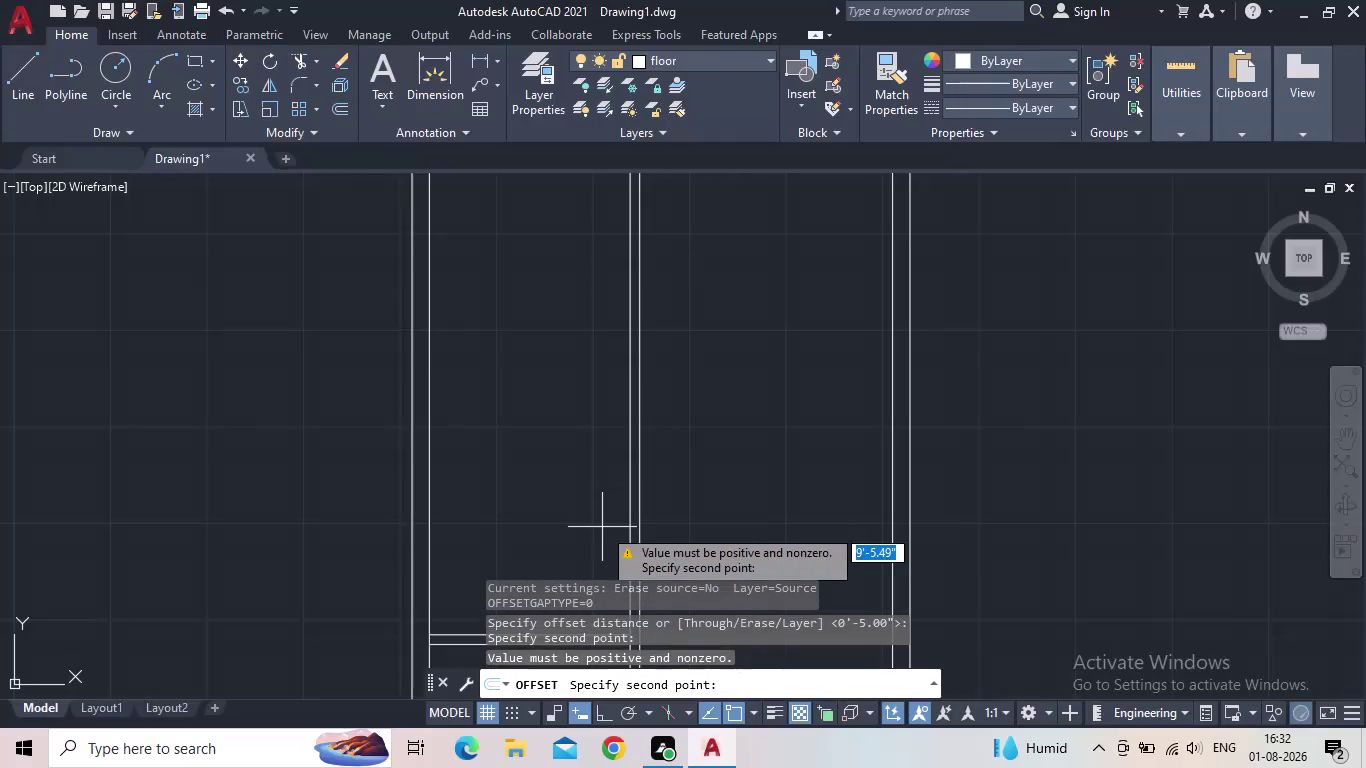
Try offsetting the vertical wall line by 8'4", then cancel without creating a line.
key(Escape)
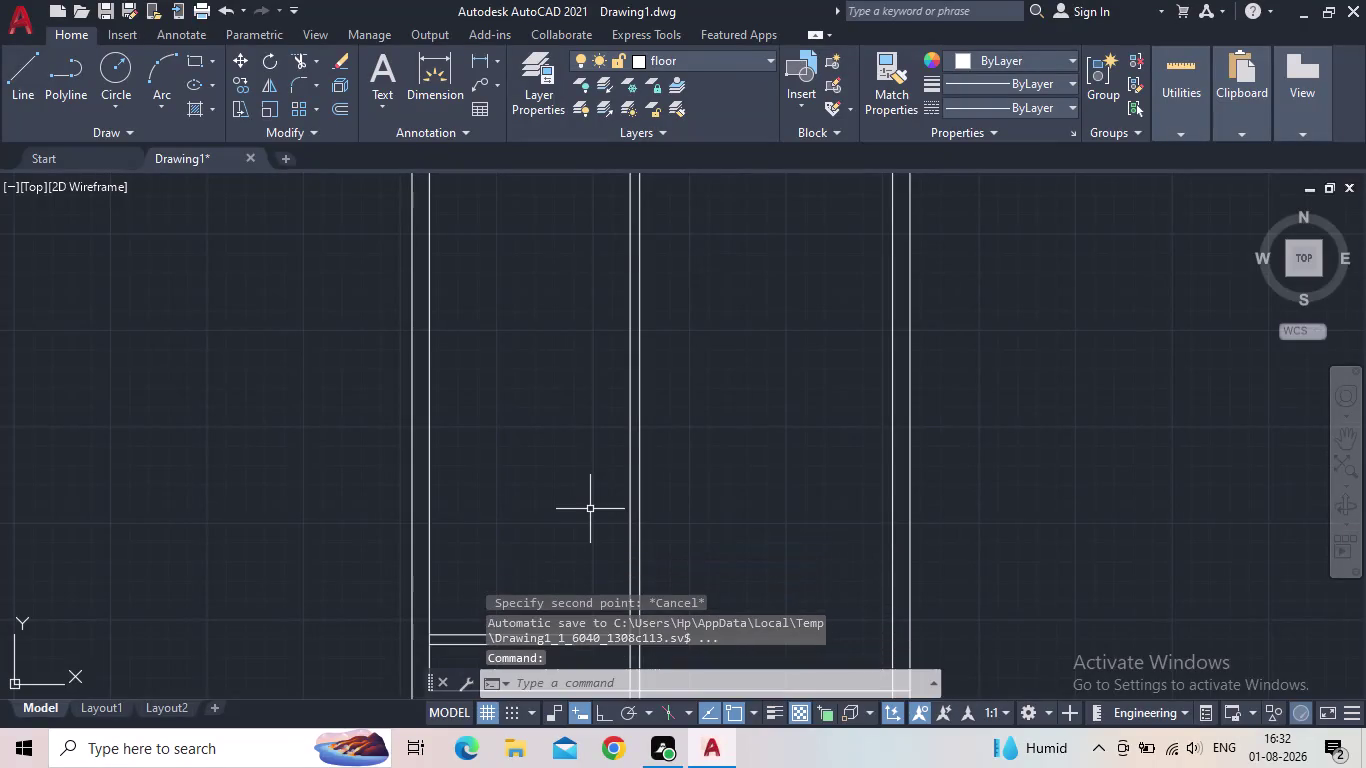
key(o)
key(Return)
text(8')
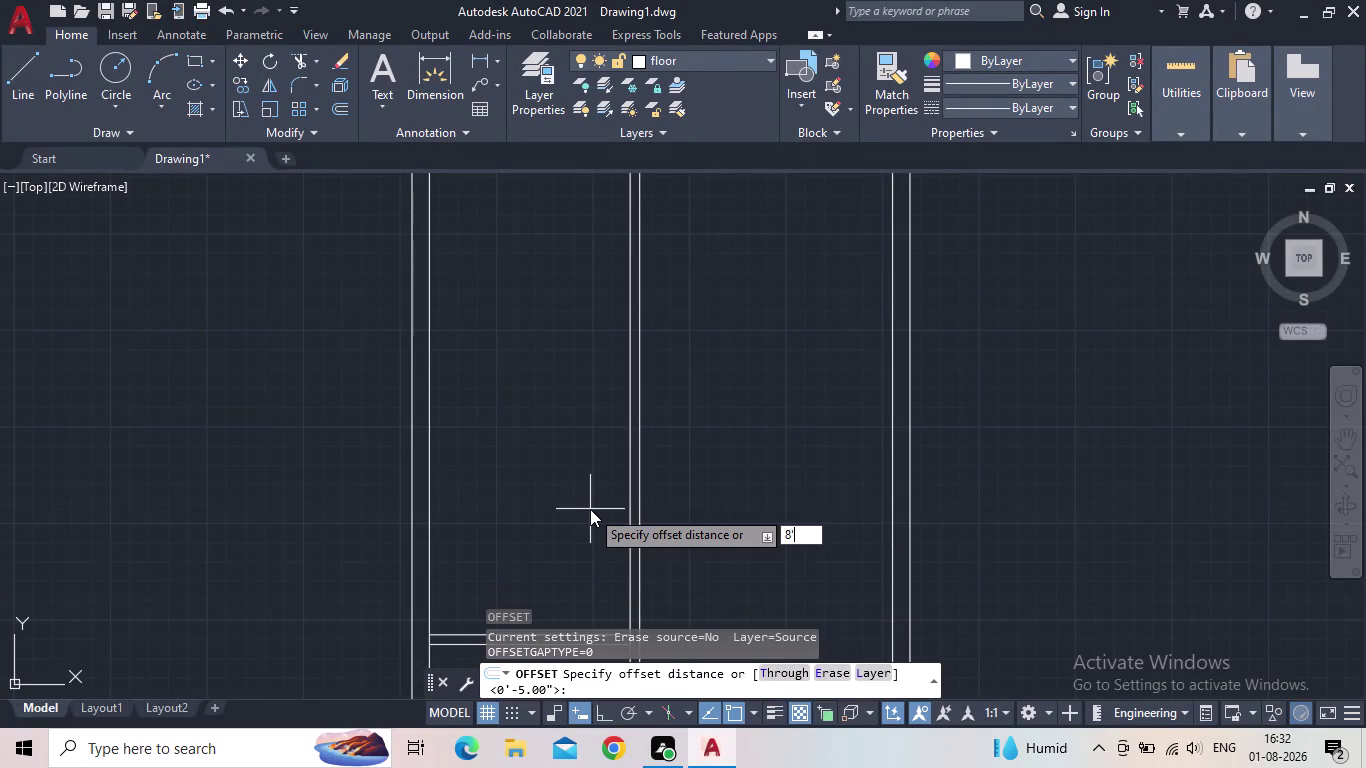
text(4")
key(Return)
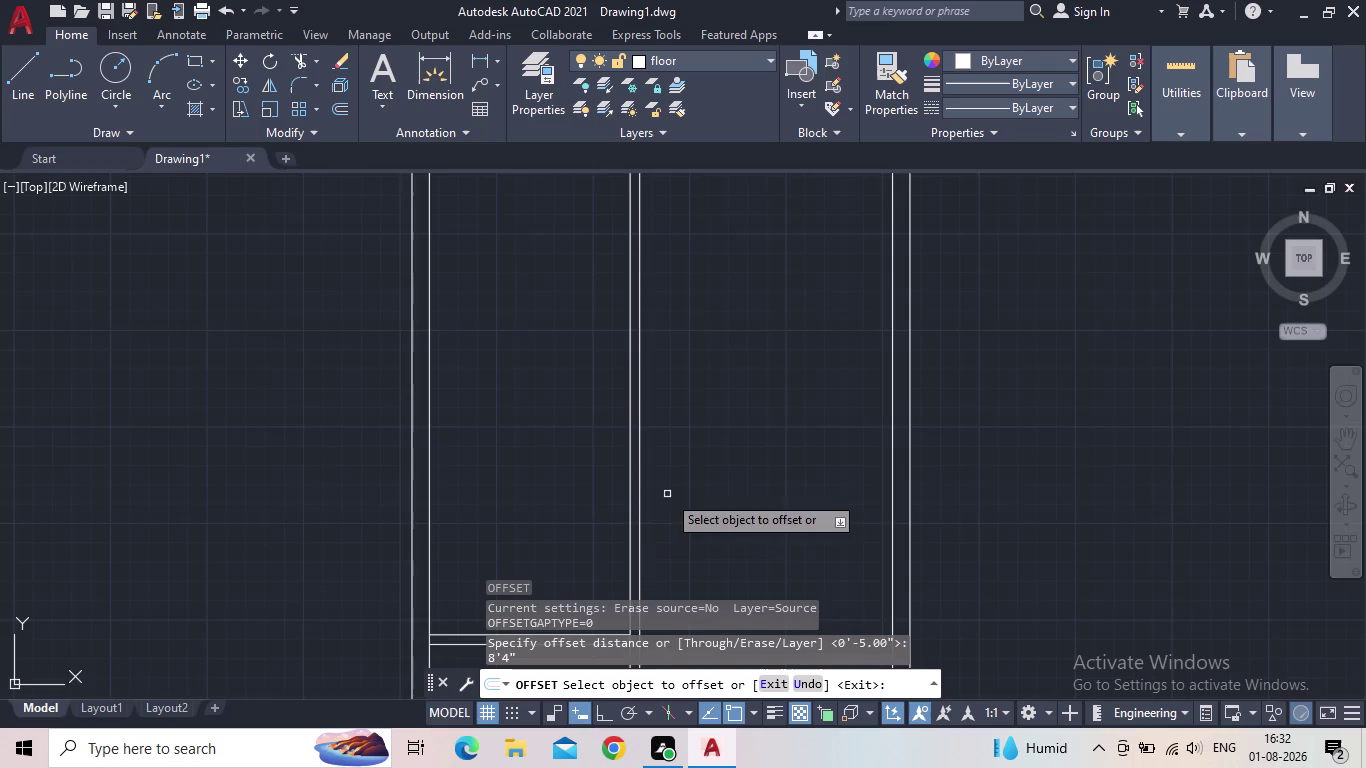
middle_drag(684, 487, 748, 358)
click(694, 436)
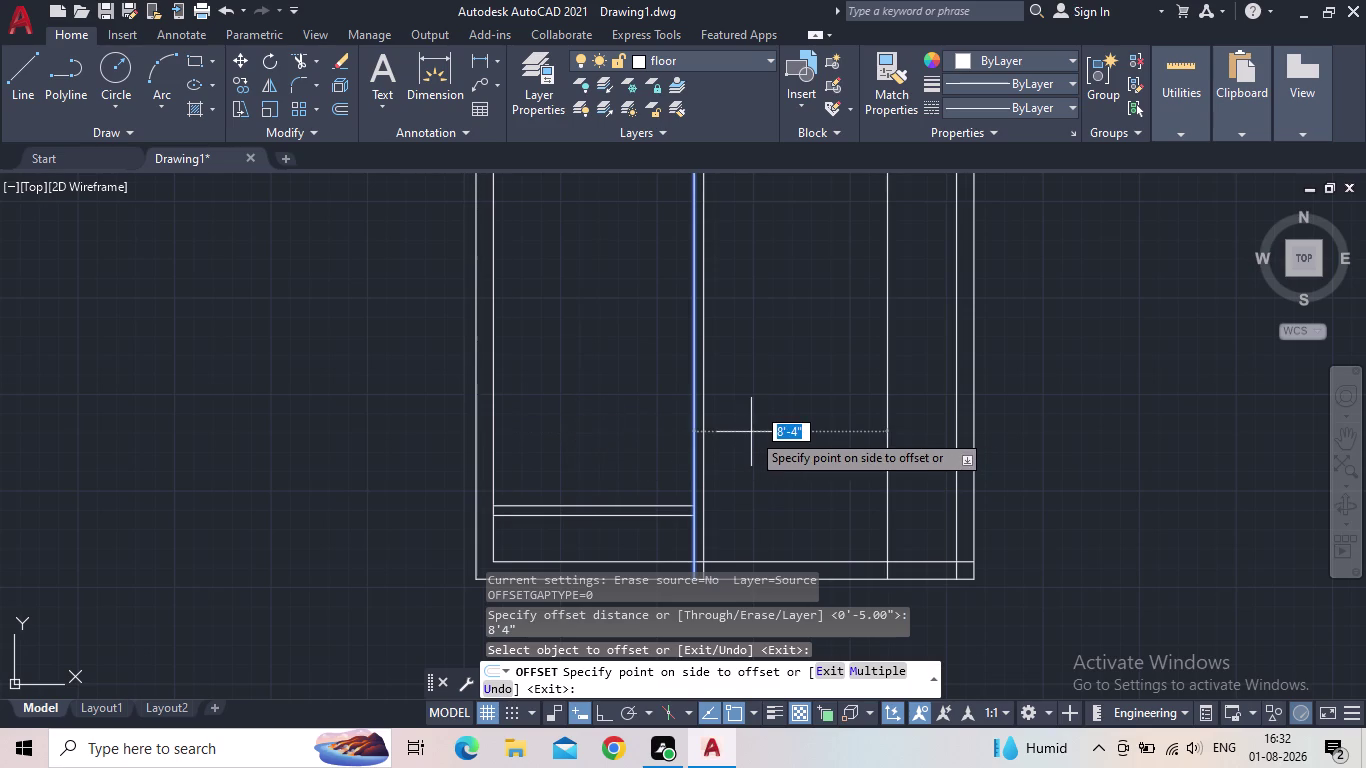
key(Escape)
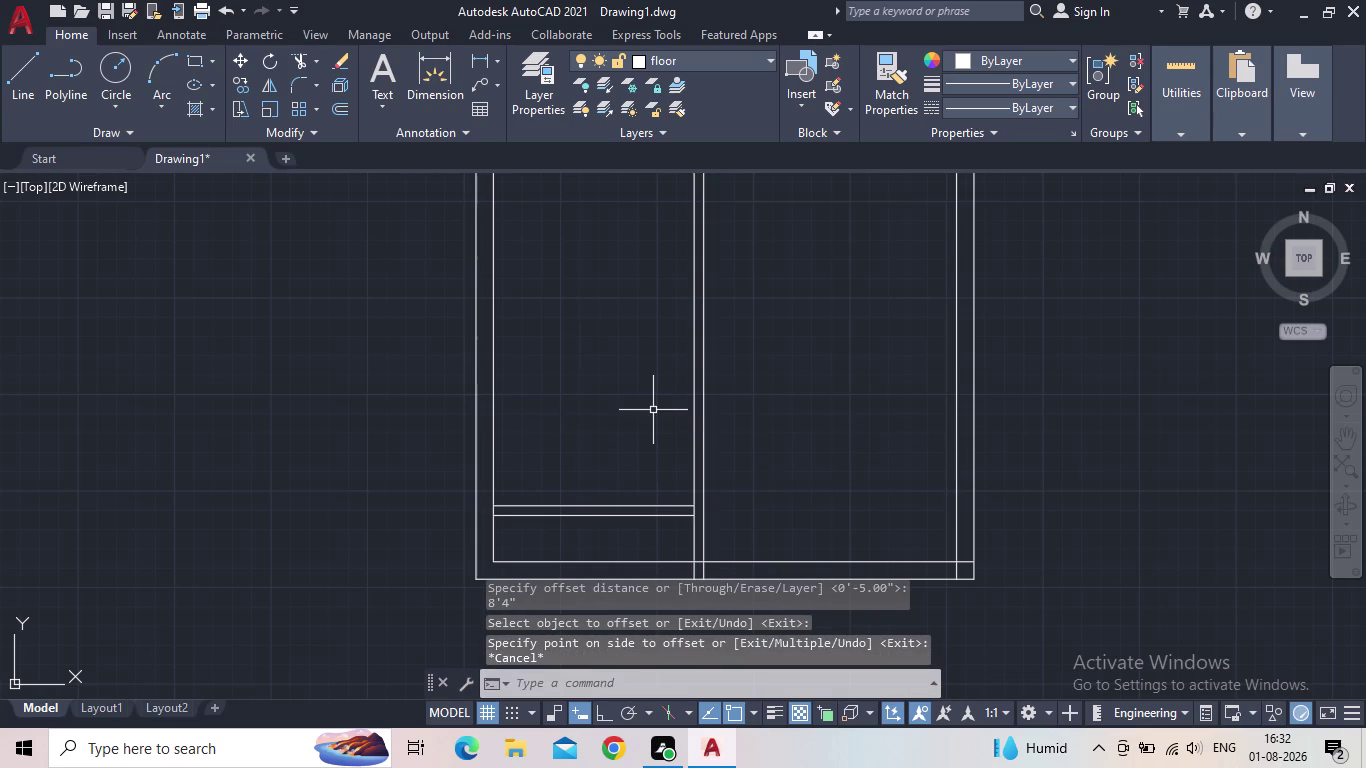
Place a 9'-10" horizontal linear dimension across the room between the walls.
click(473, 58)
click(473, 583)
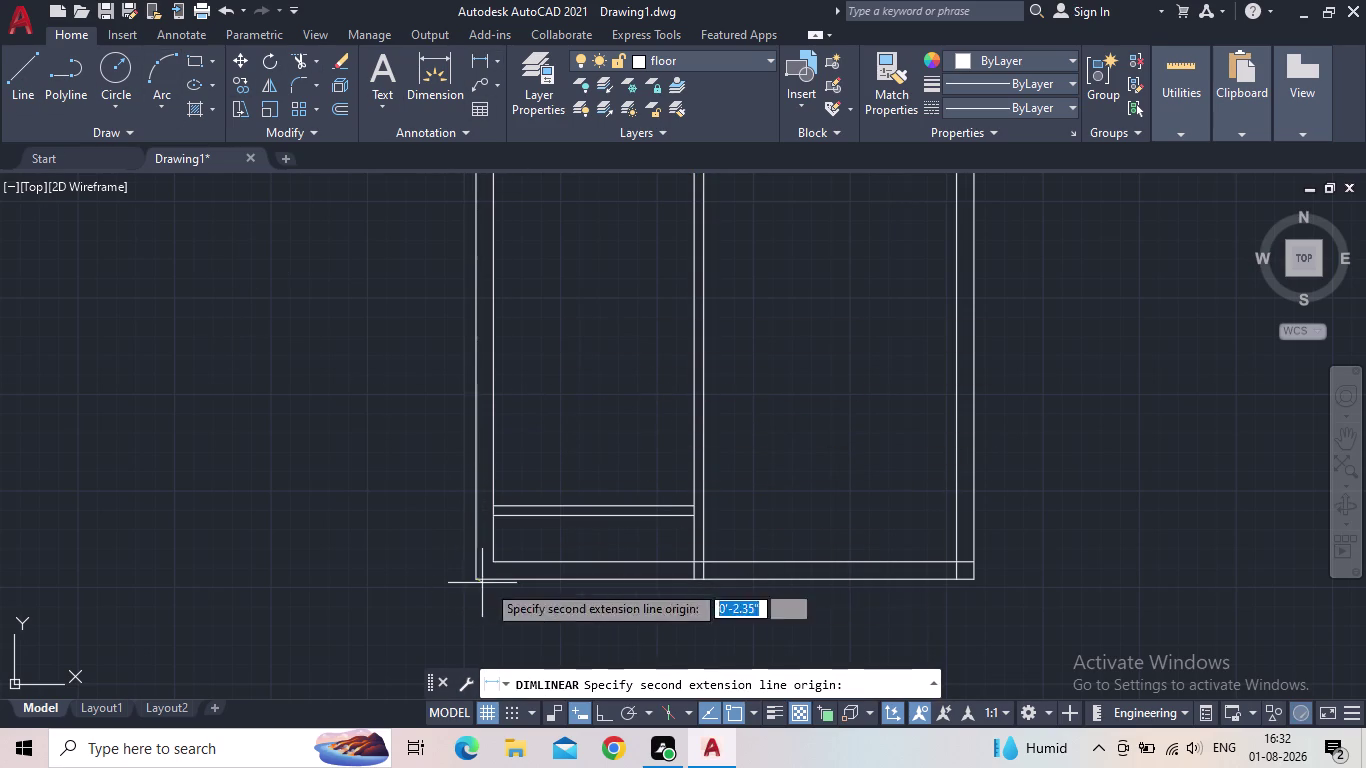
click(700, 575)
scroll(up, 3)
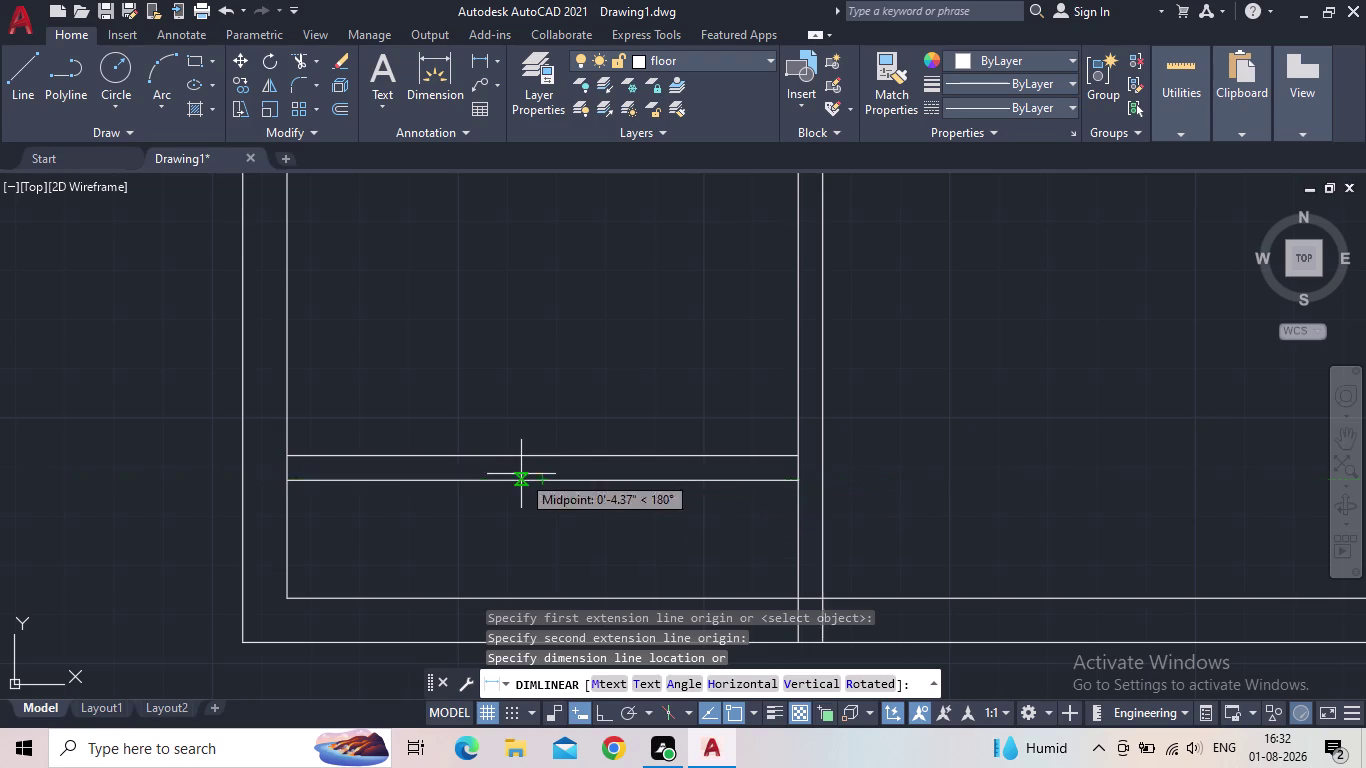
scroll(down, 3)
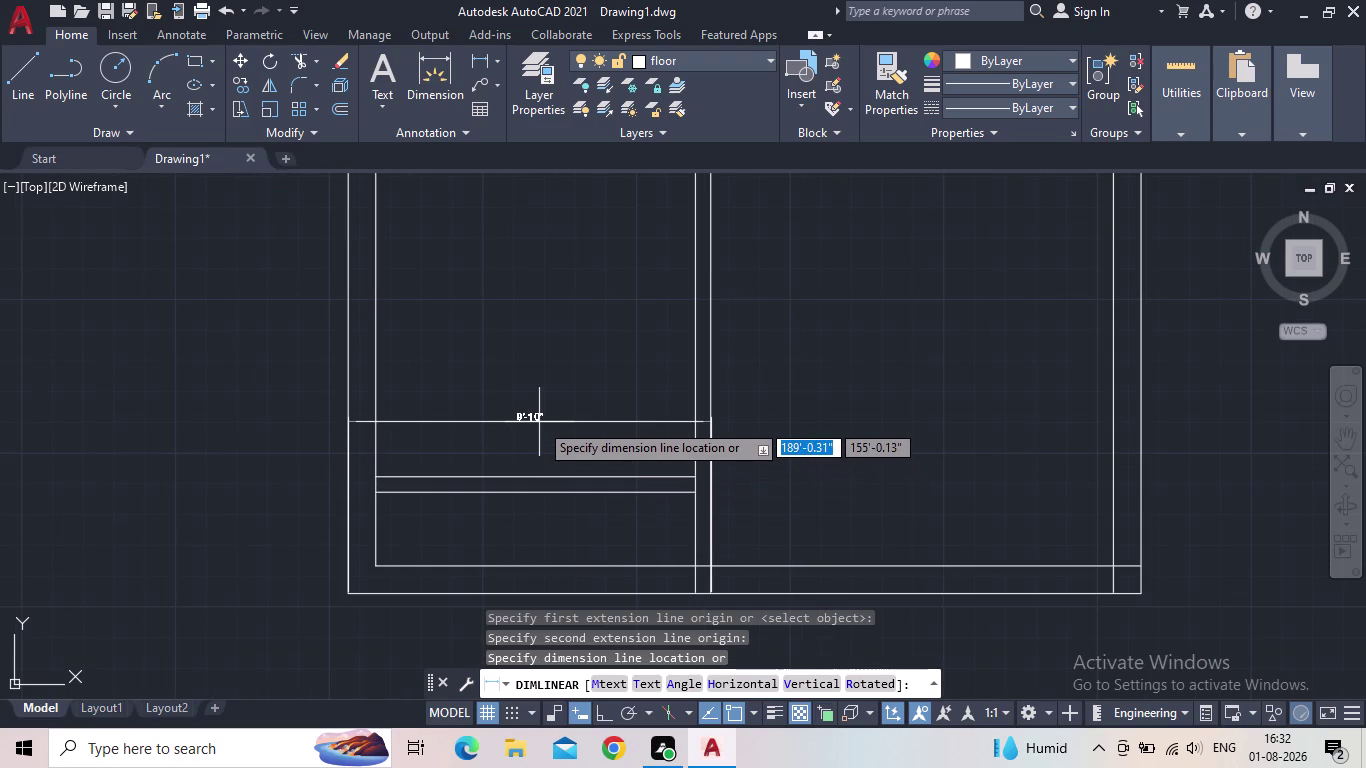
click(539, 422)
key(Escape)
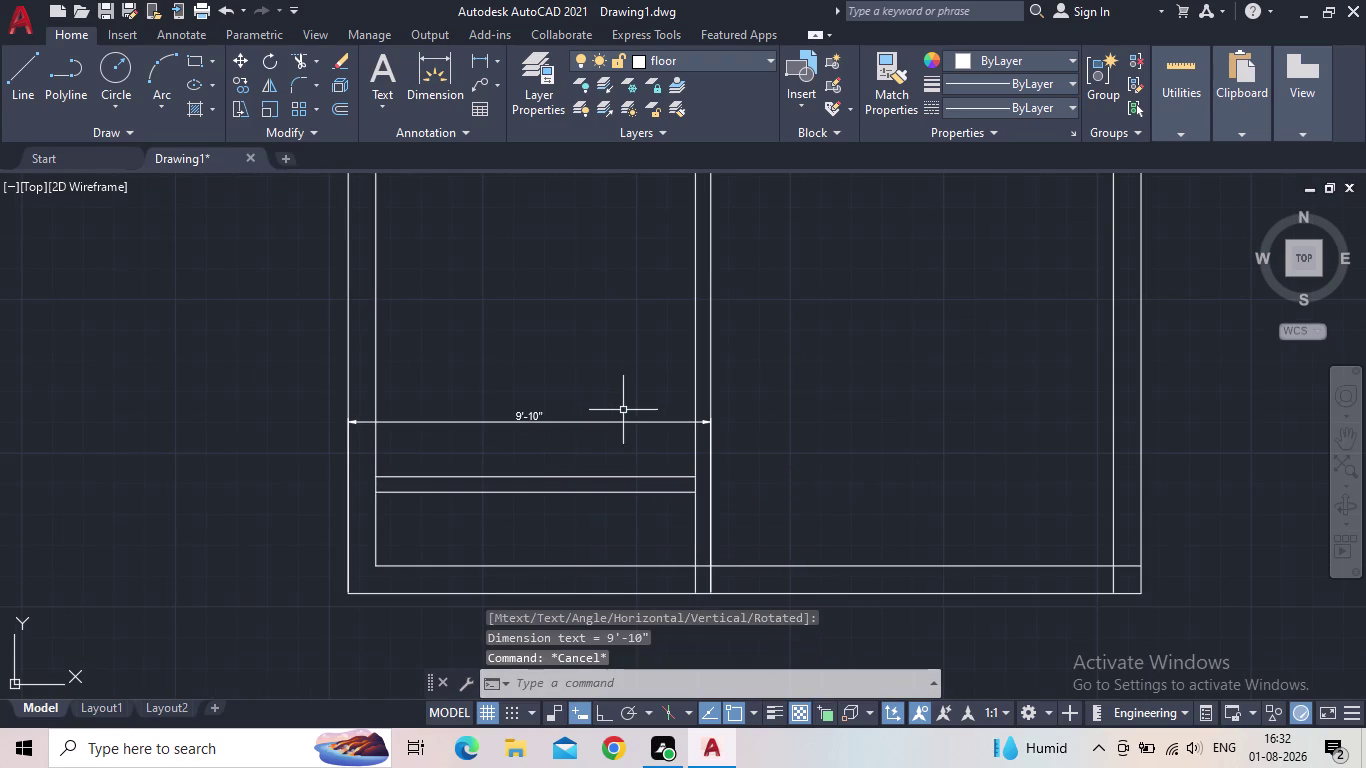
scroll(up, 3)
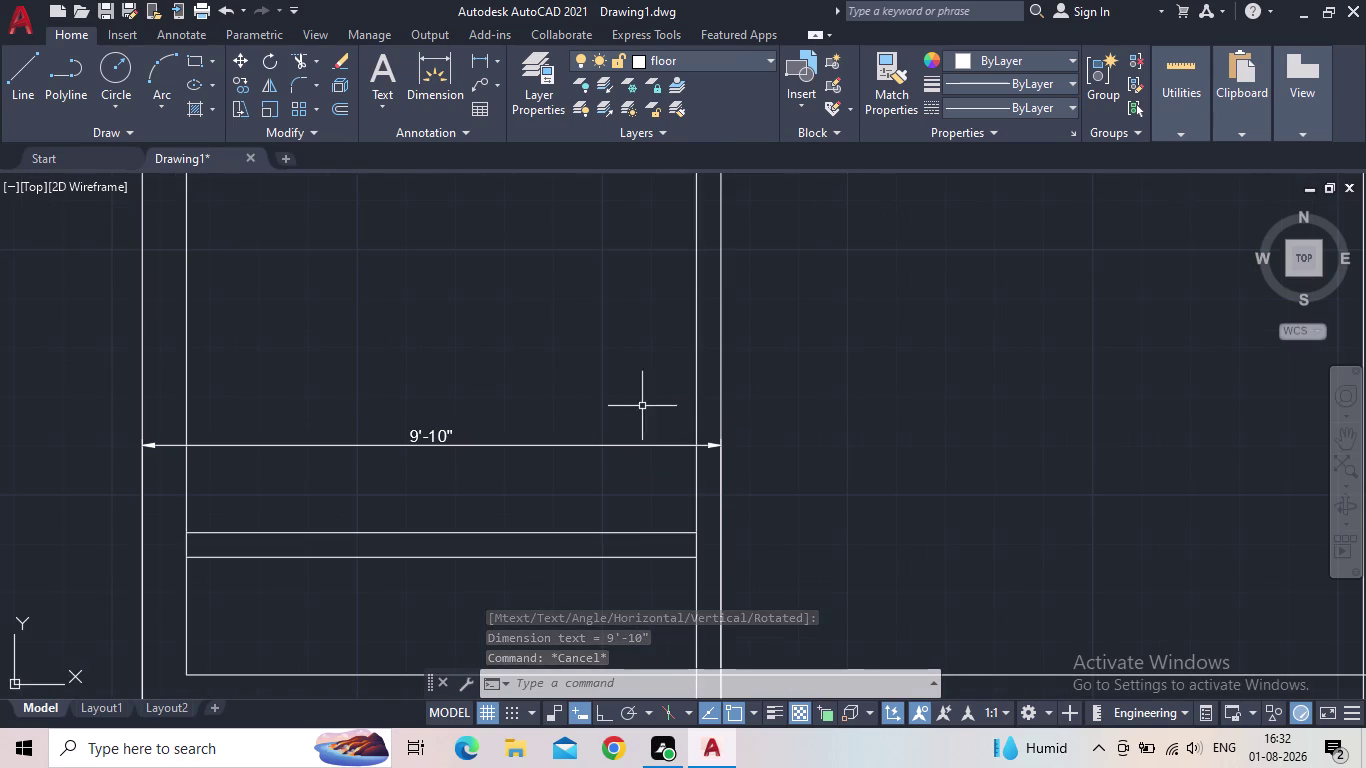
middle_drag(580, 403, 576, 466)
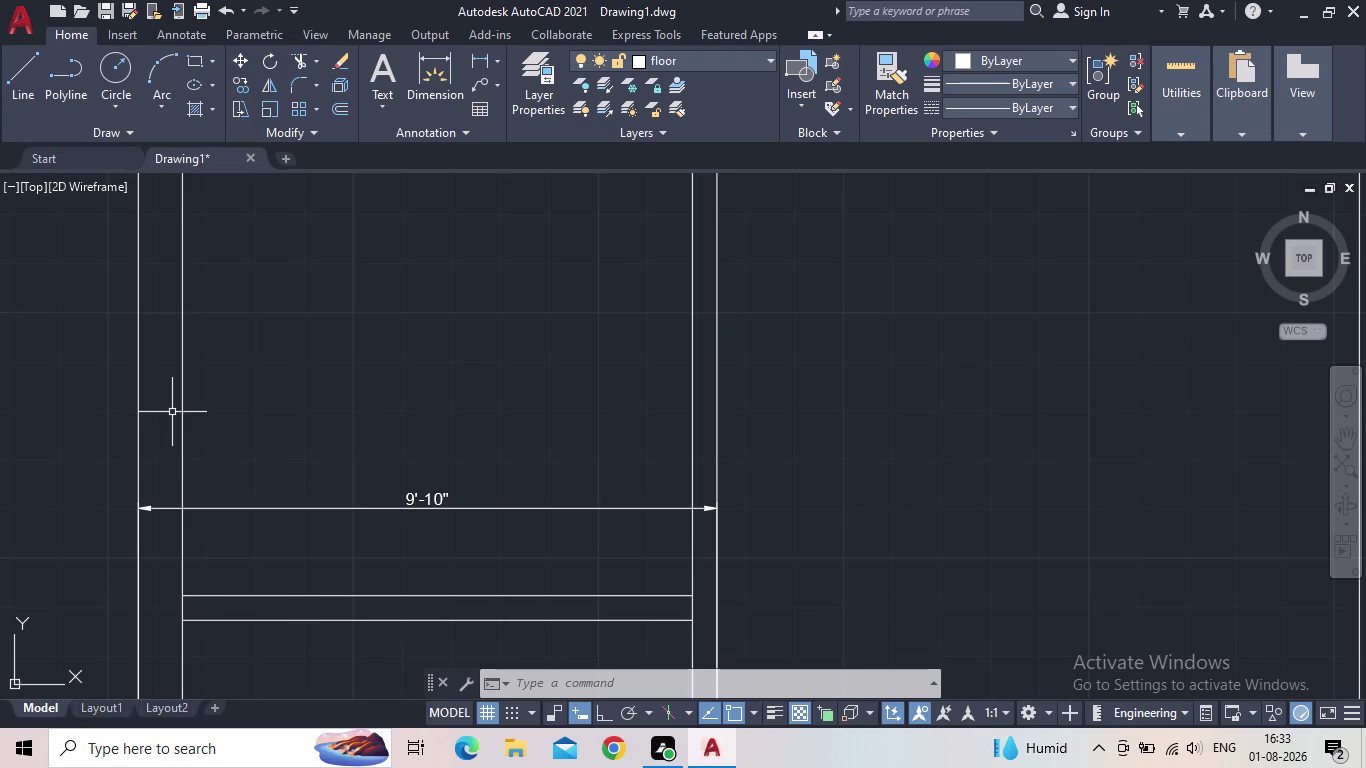
Set an 8'9" offset distance, pick the partition line, then cancel.
key(o)
key(Return)
key(8)
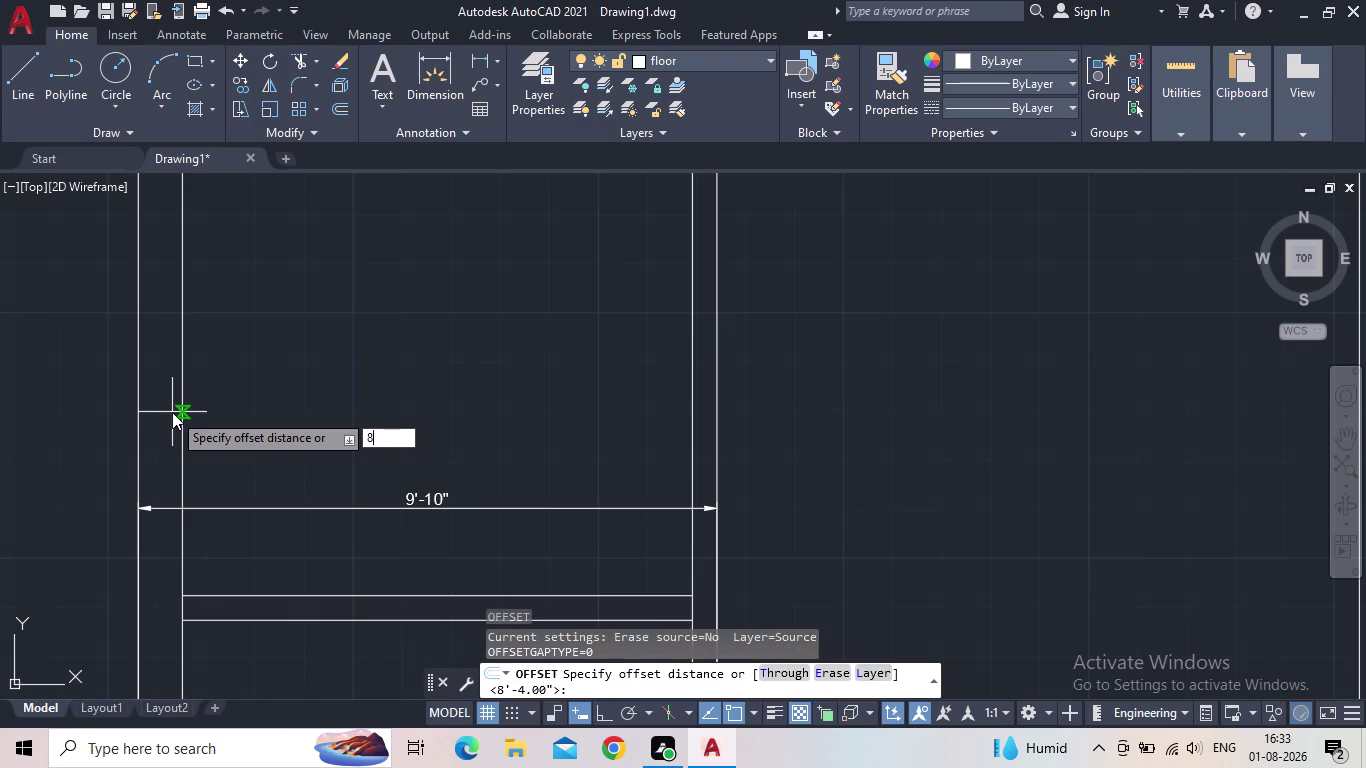
key(apostrophe)
text(9")
key(Return)
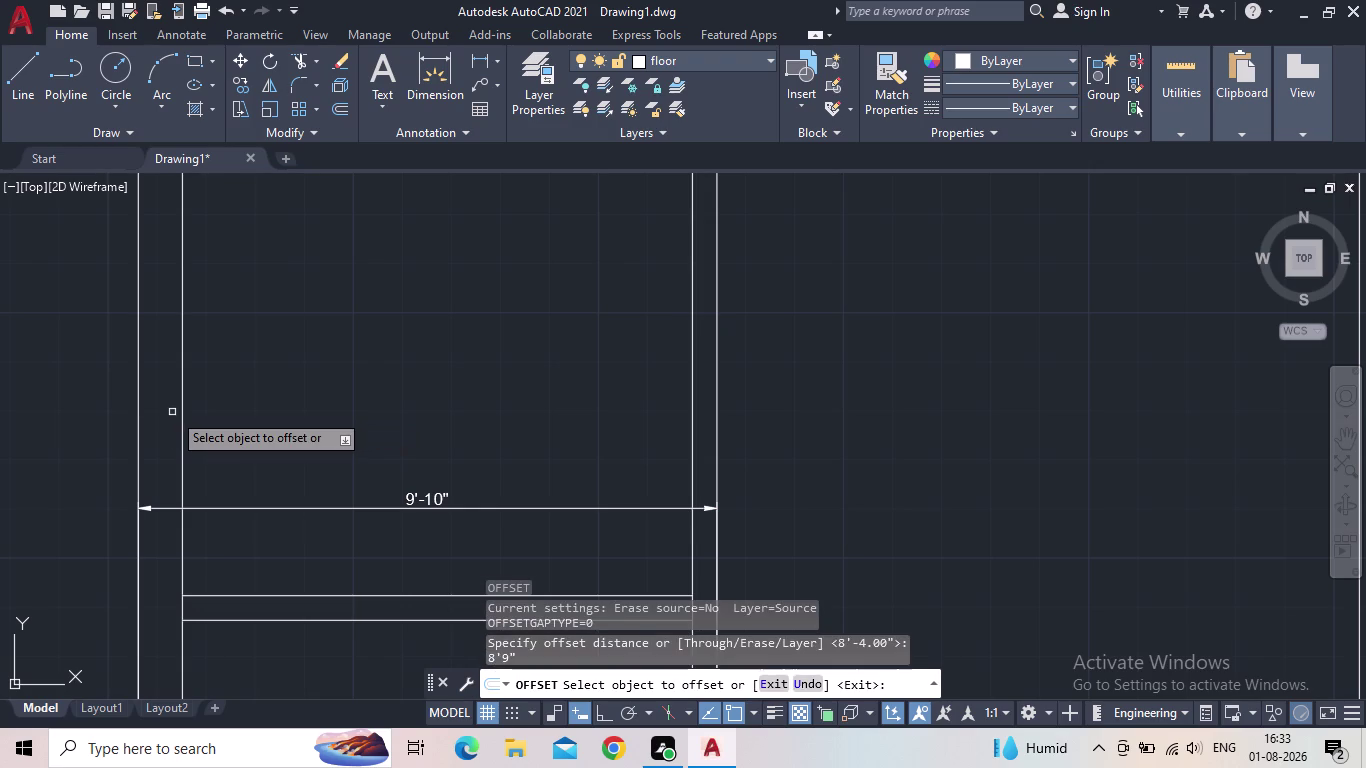
click(694, 453)
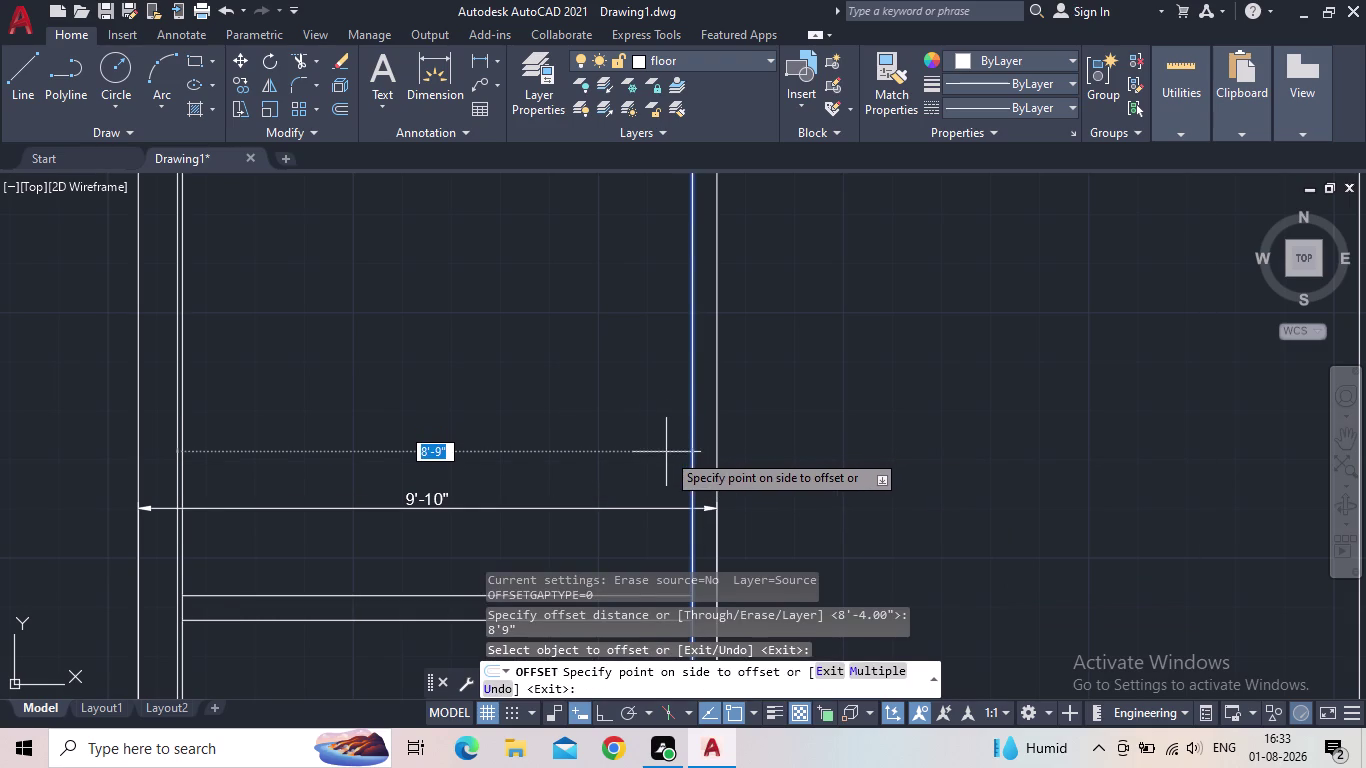
key(Escape)
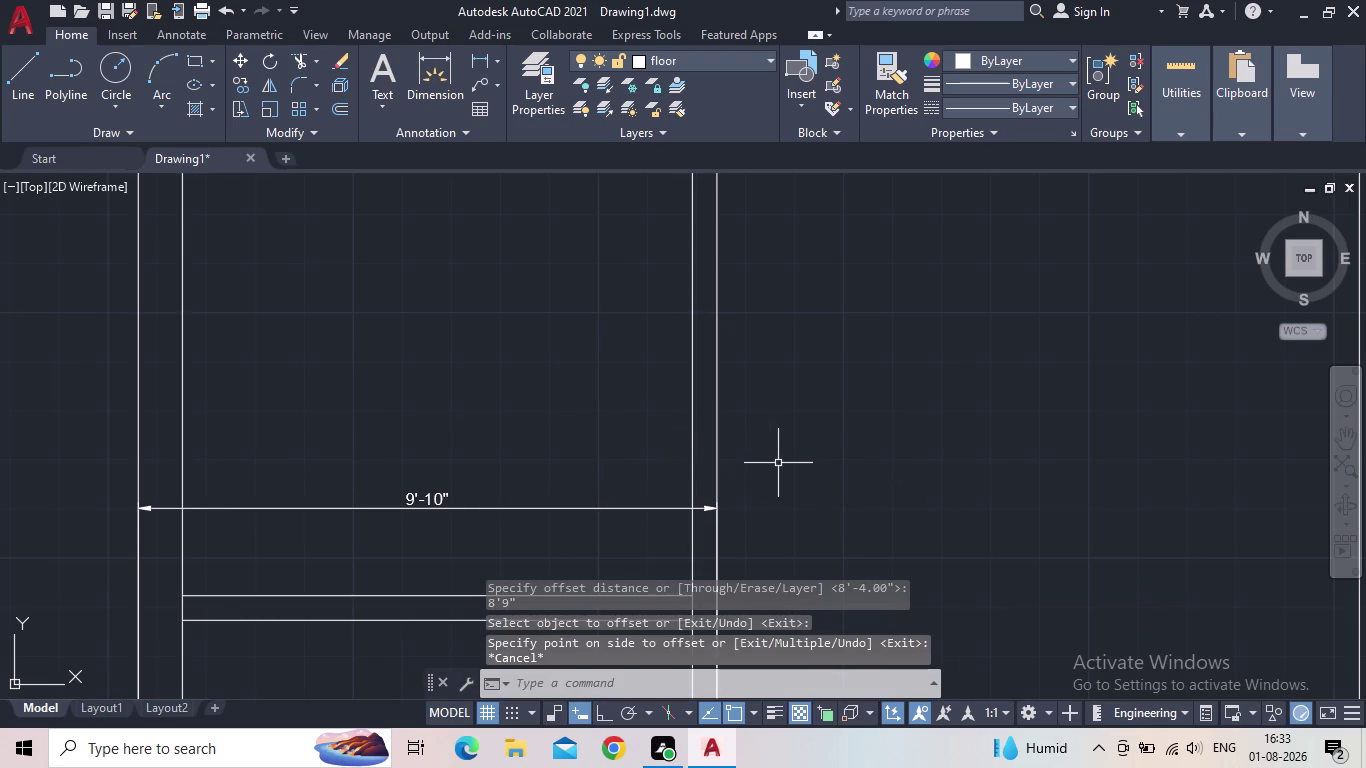
Retry the 8'9" offset on the right wall, cancel, and delete the 9'-10" dimension.
key(o)
key(Return)
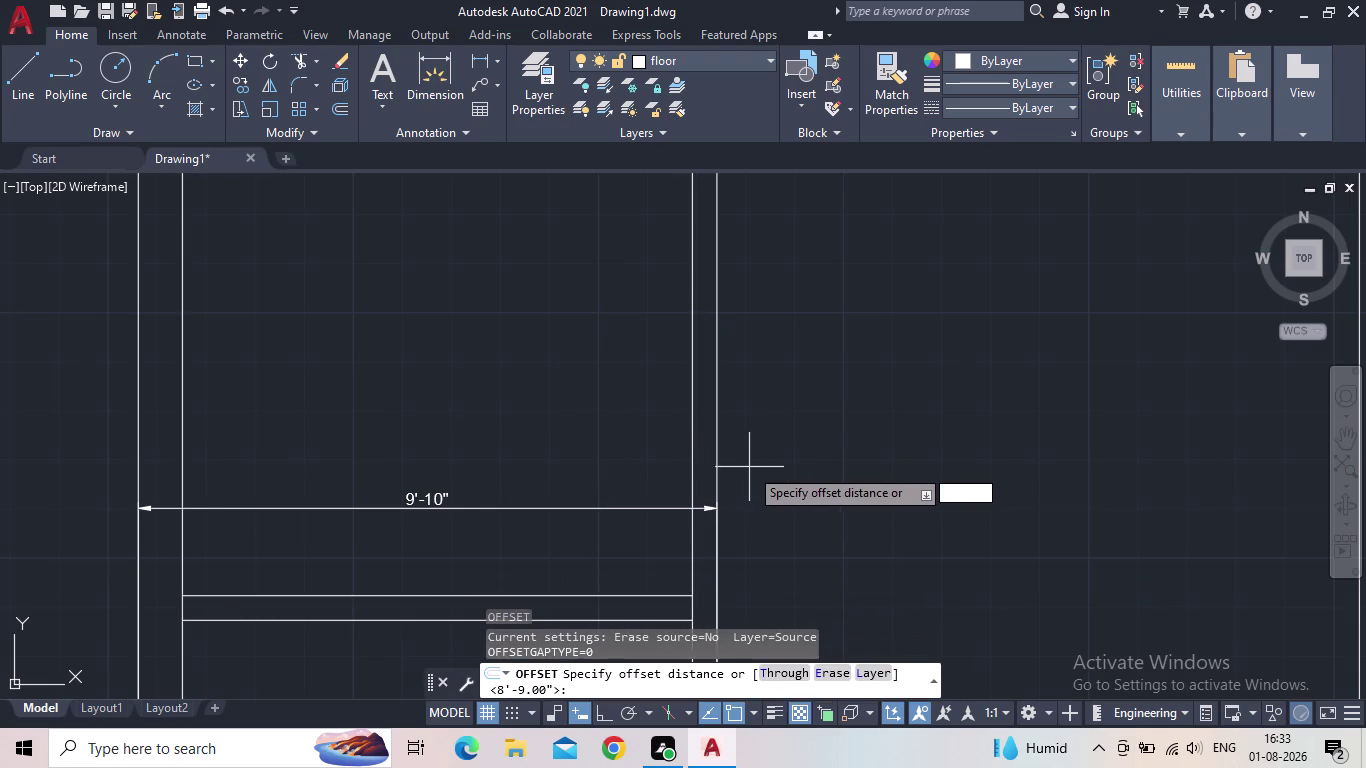
key(space)
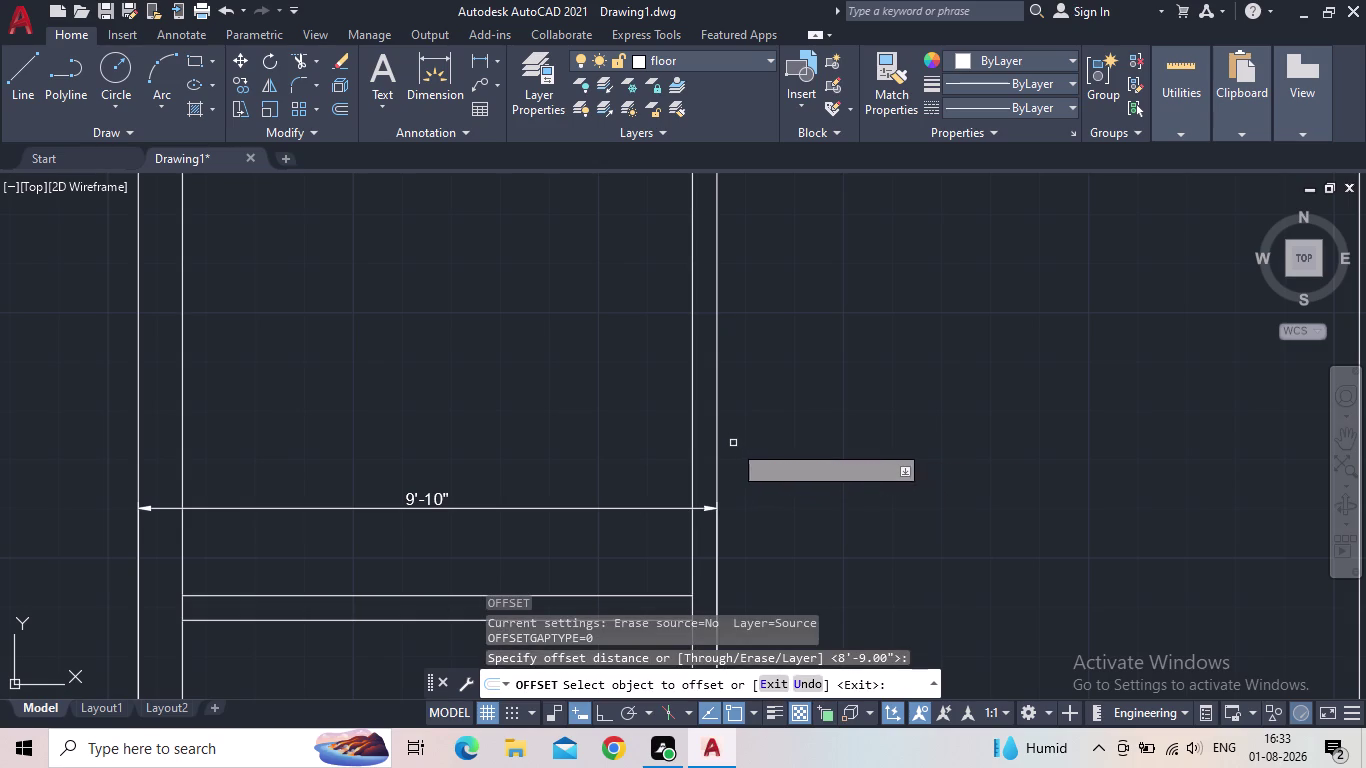
click(719, 442)
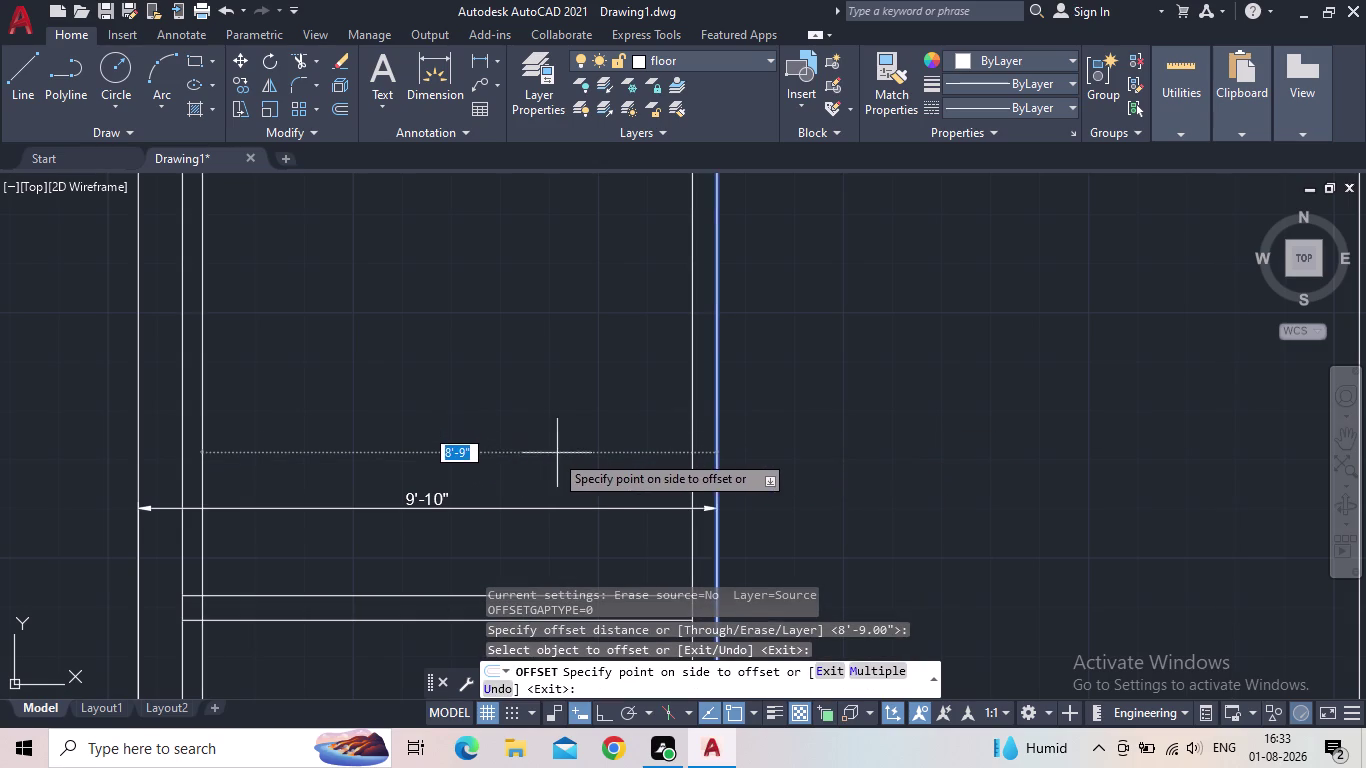
key(Escape)
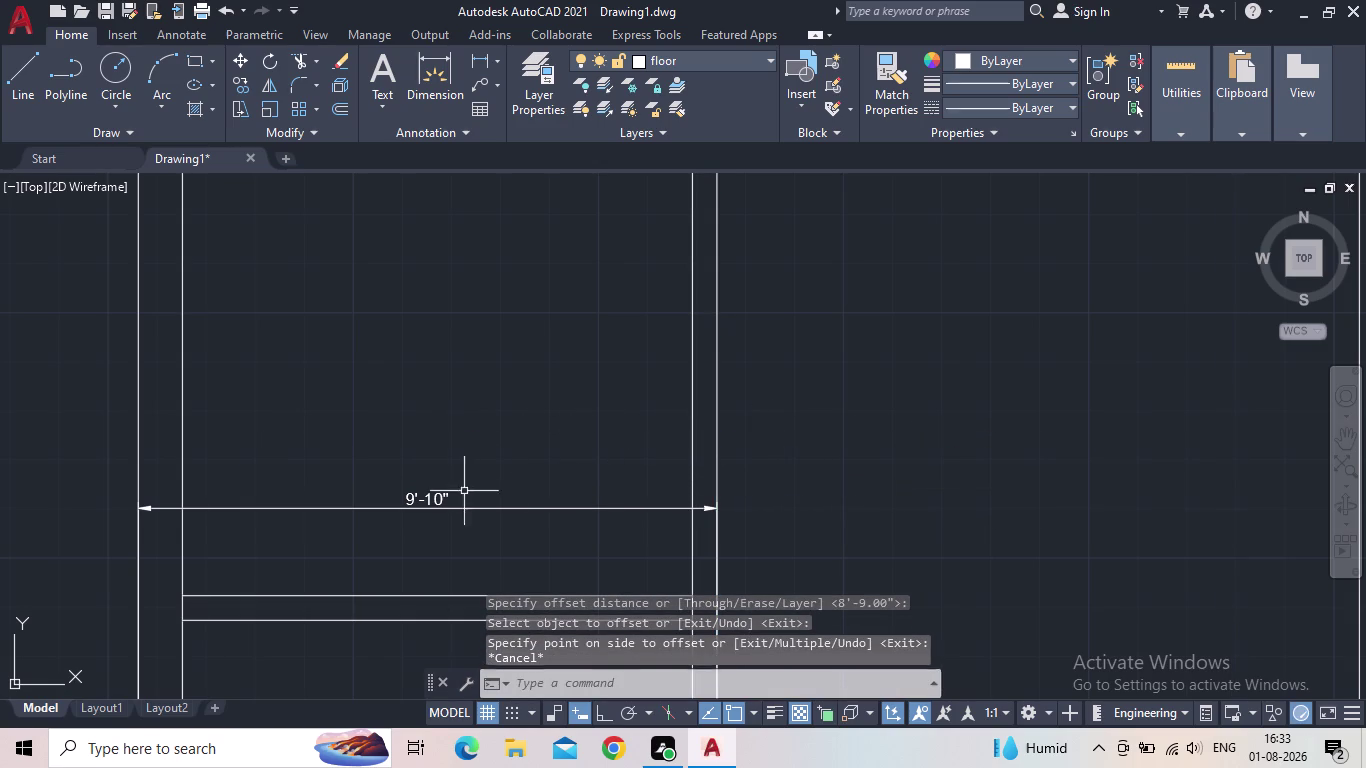
click(437, 501)
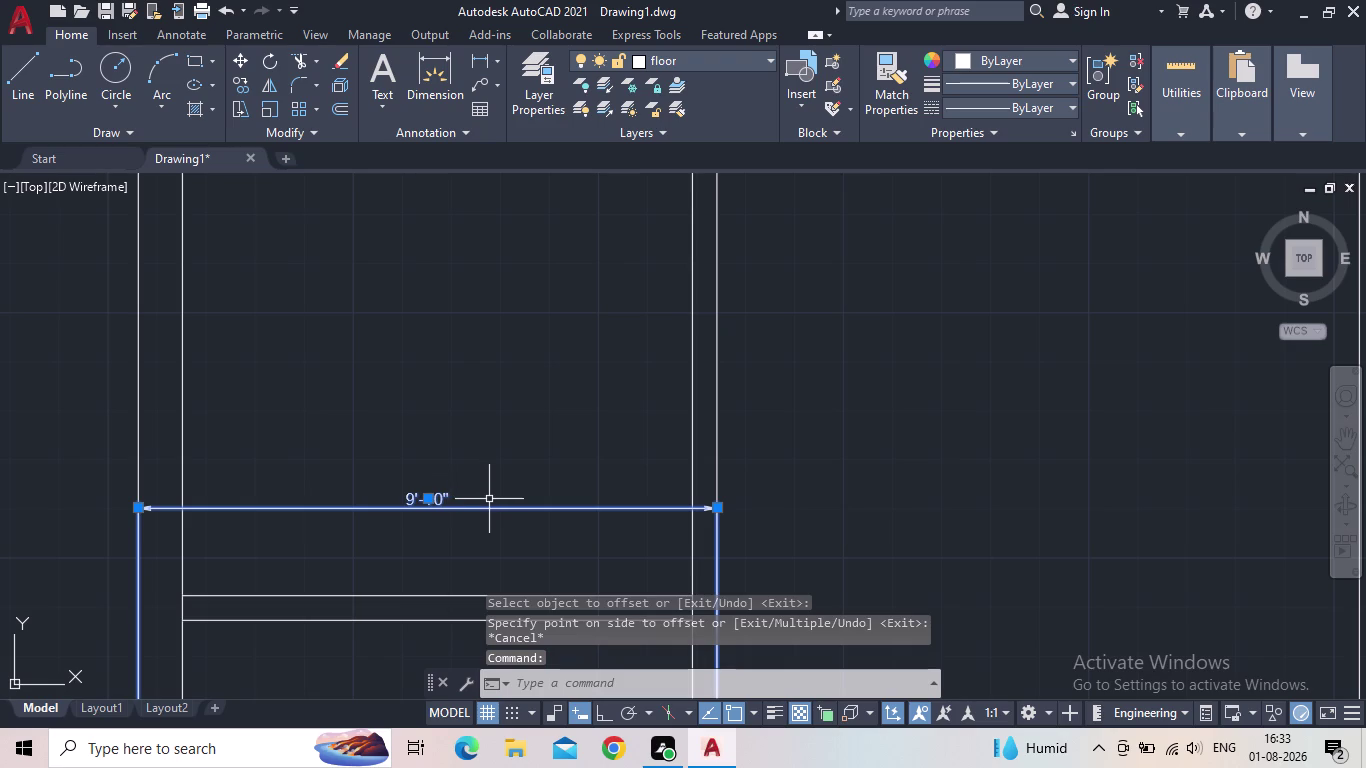
key(Delete)
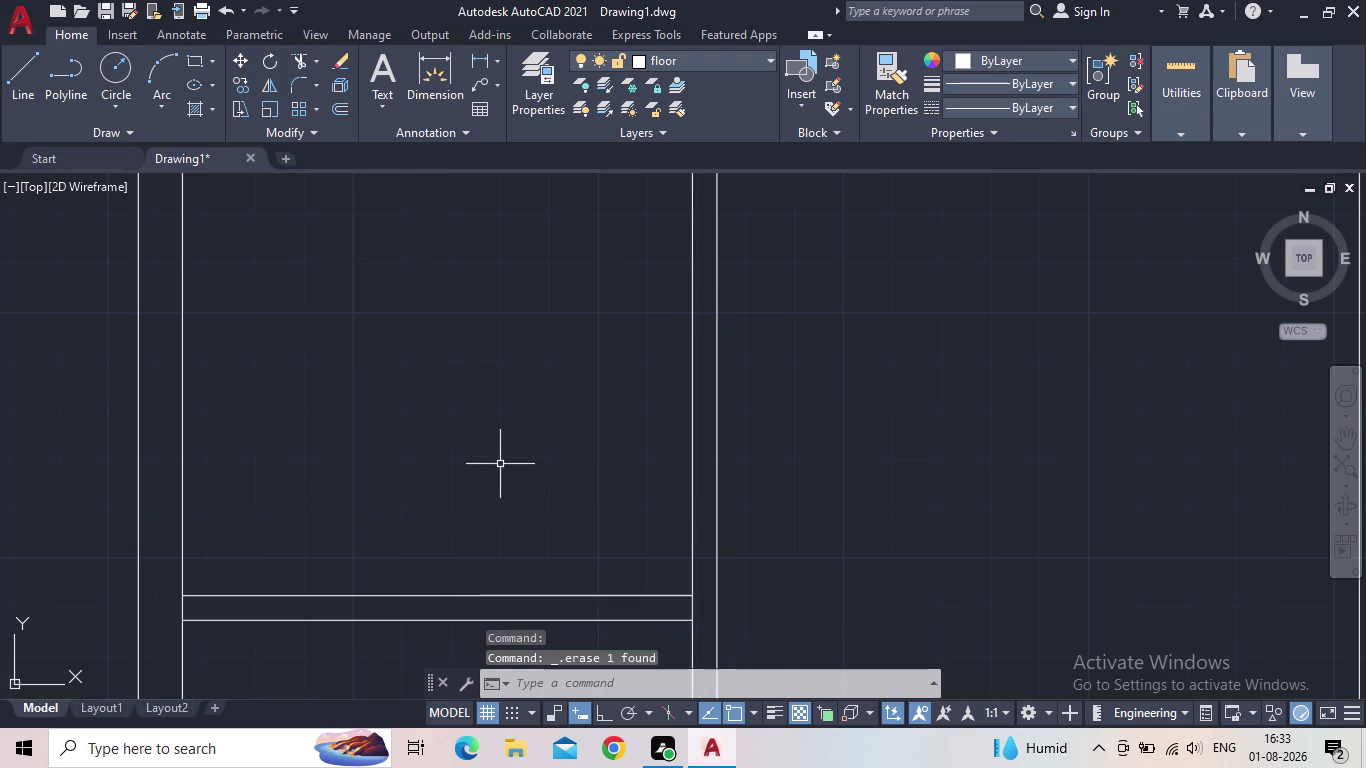
Offset the partition line 9'8" upward to create a new room partition.
scroll(down, 3)
middle_drag(388, 467, 420, 518)
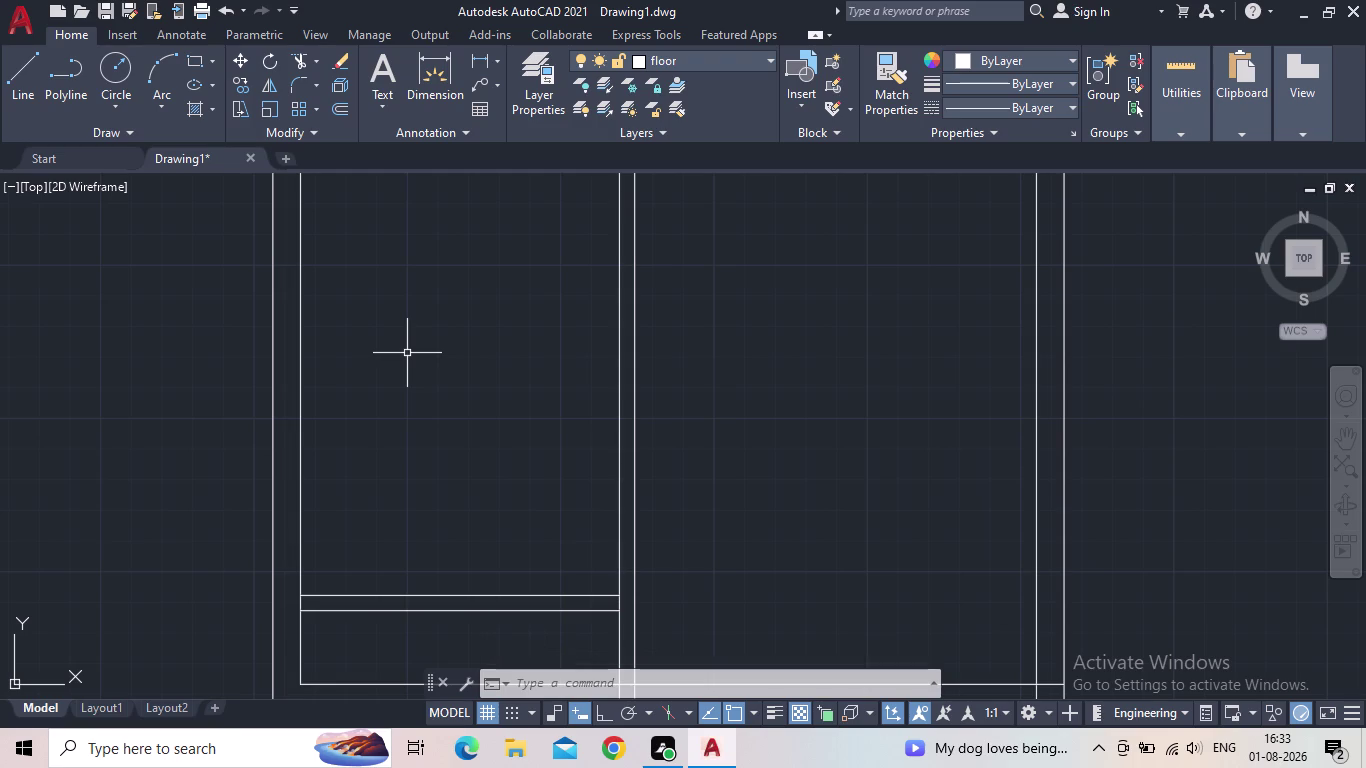
key(o)
key(Return)
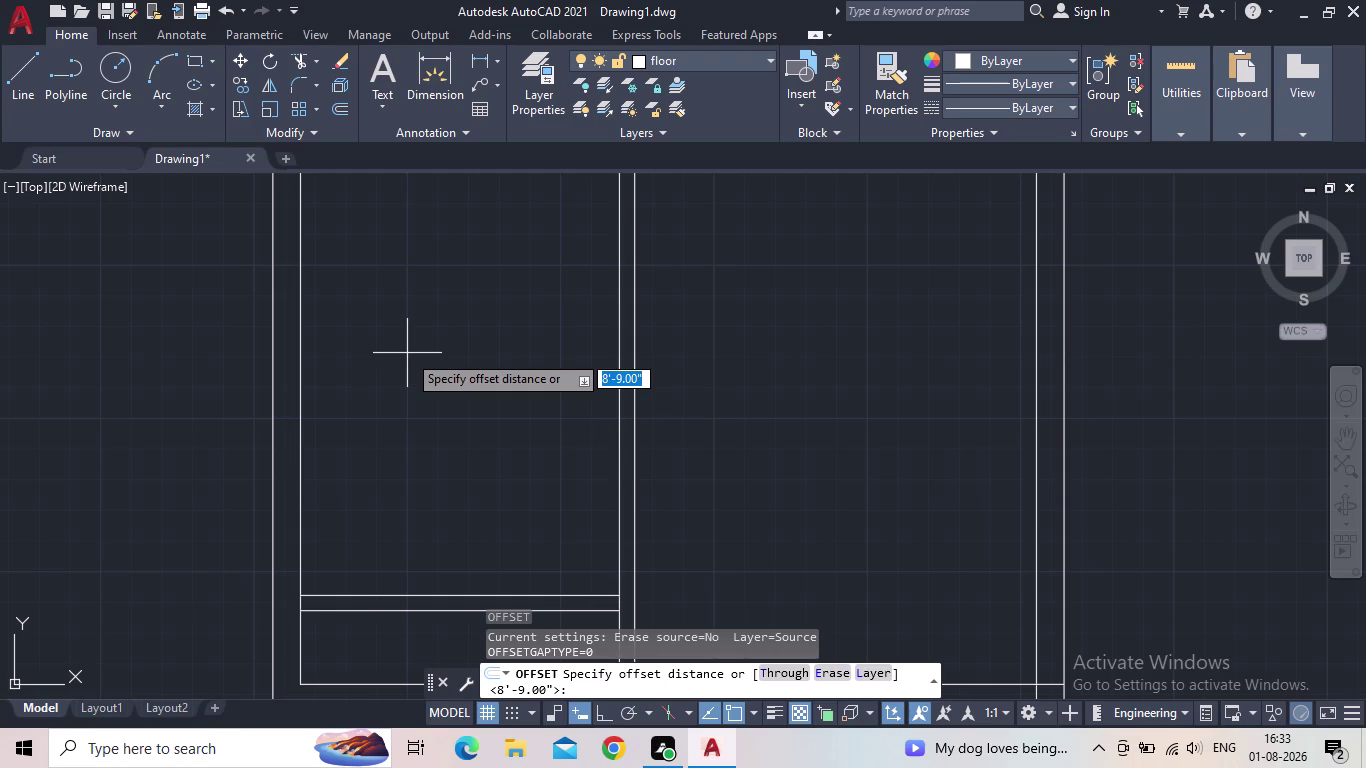
key(9)
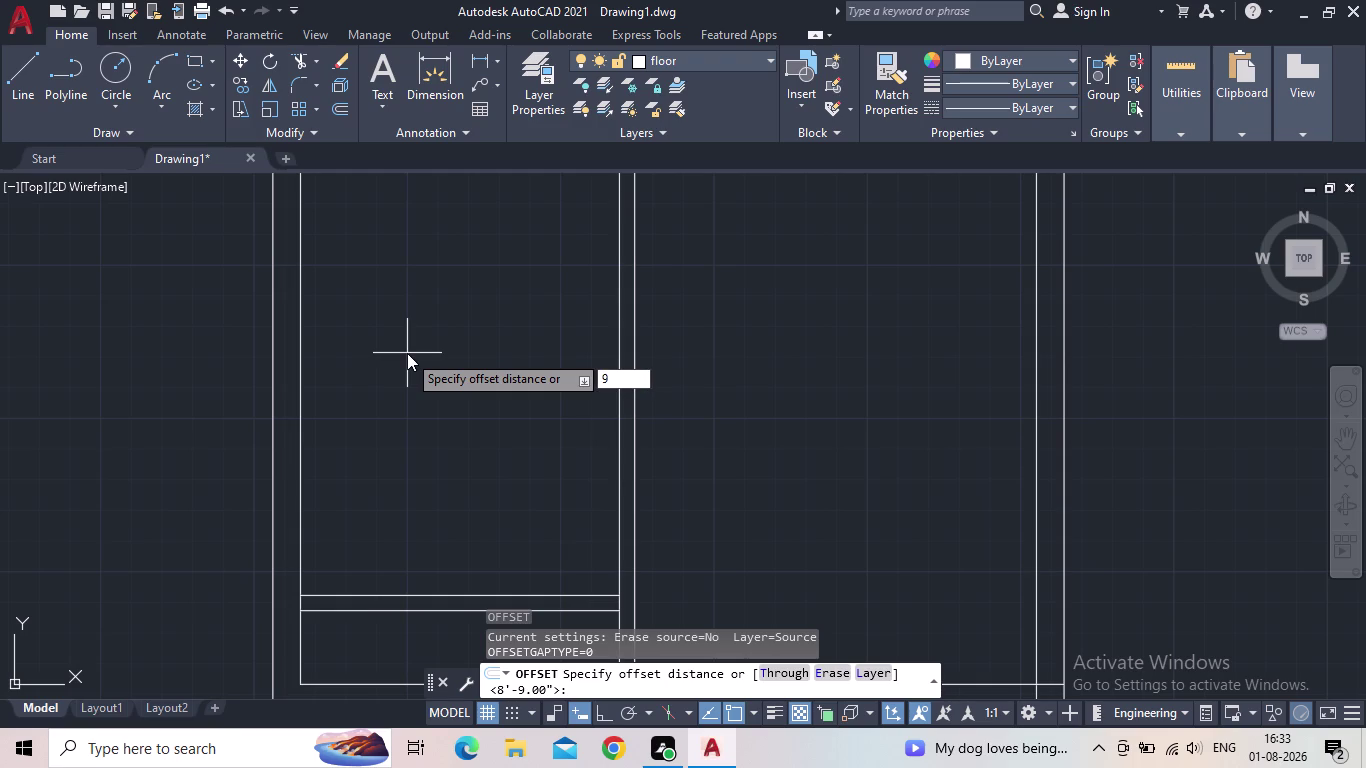
key(apostrophe)
text(8")
key(Return)
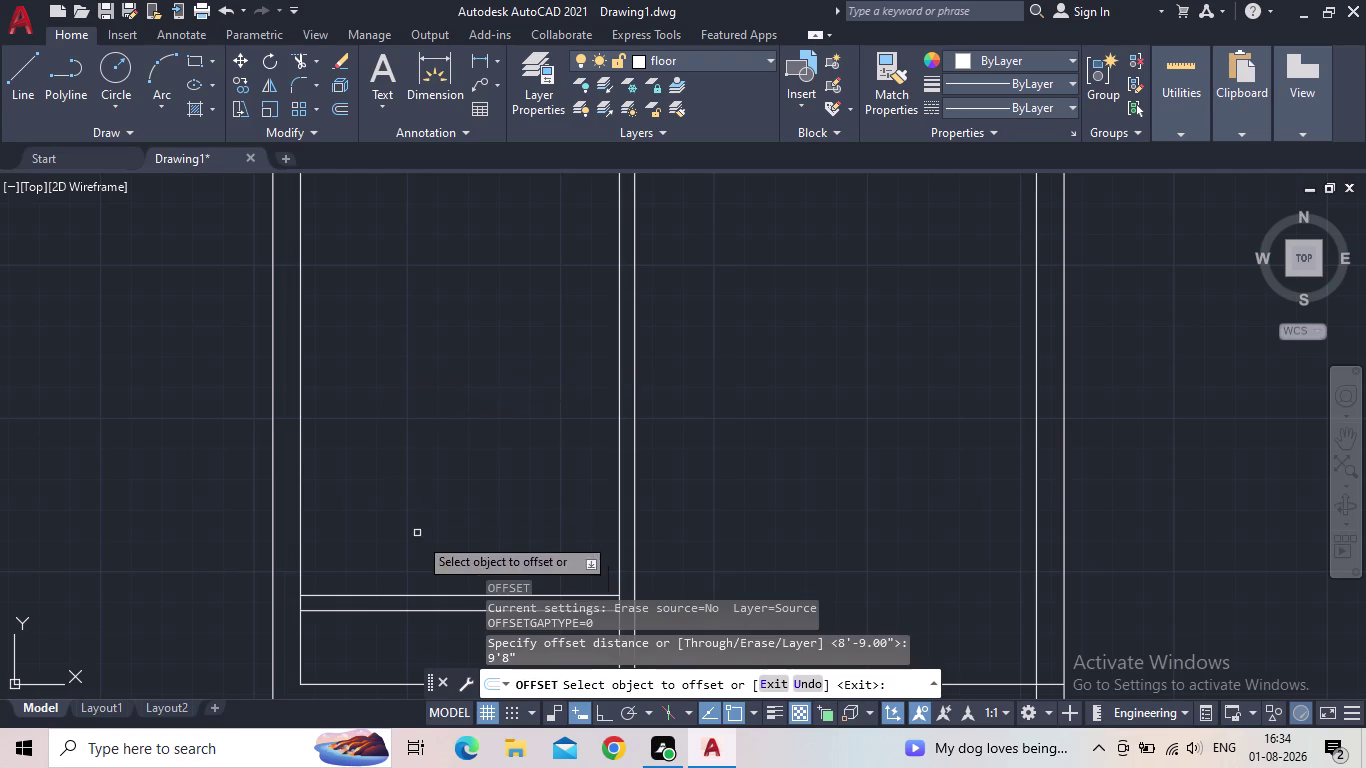
click(443, 596)
click(437, 426)
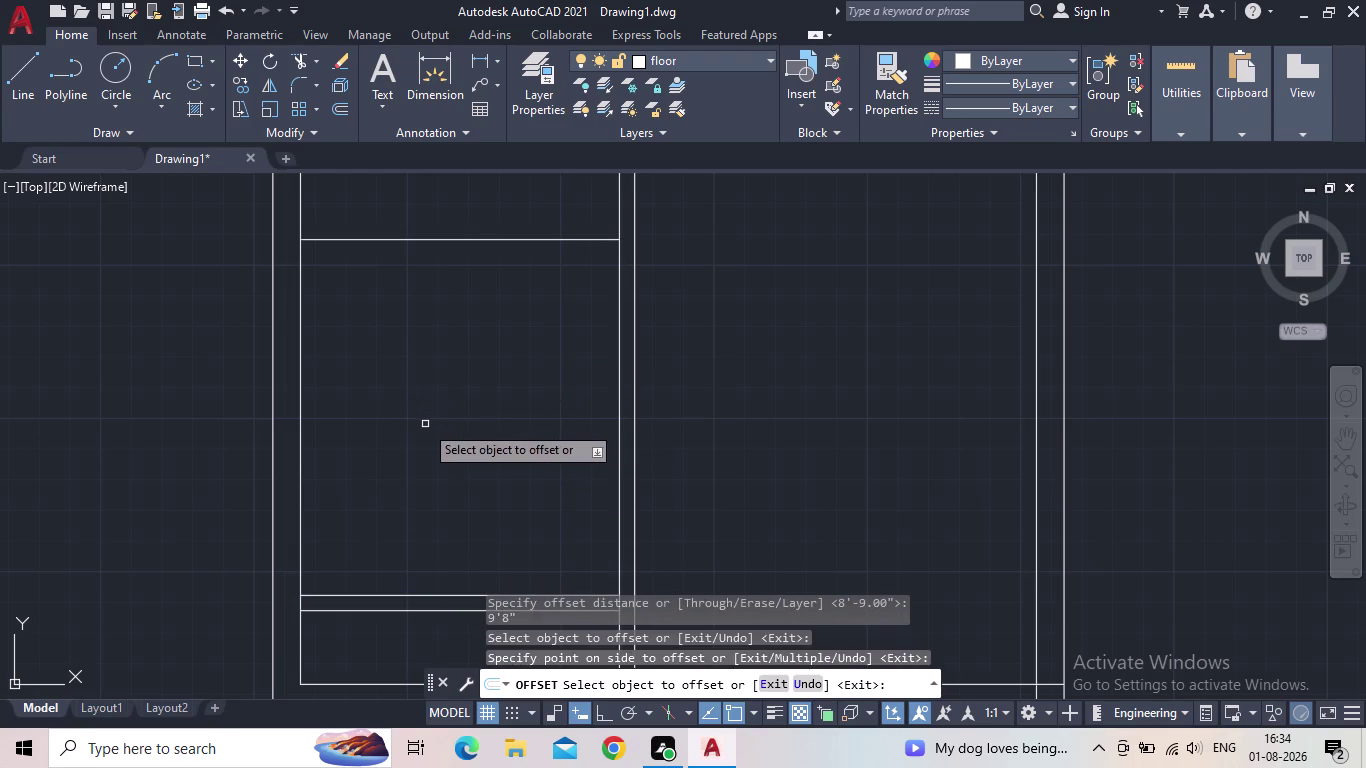
key(Escape)
Add a parallel copy of the partition line 5" away to form a double wall.
middle_drag(440, 373, 432, 506)
scroll(down, 3)
key(o)
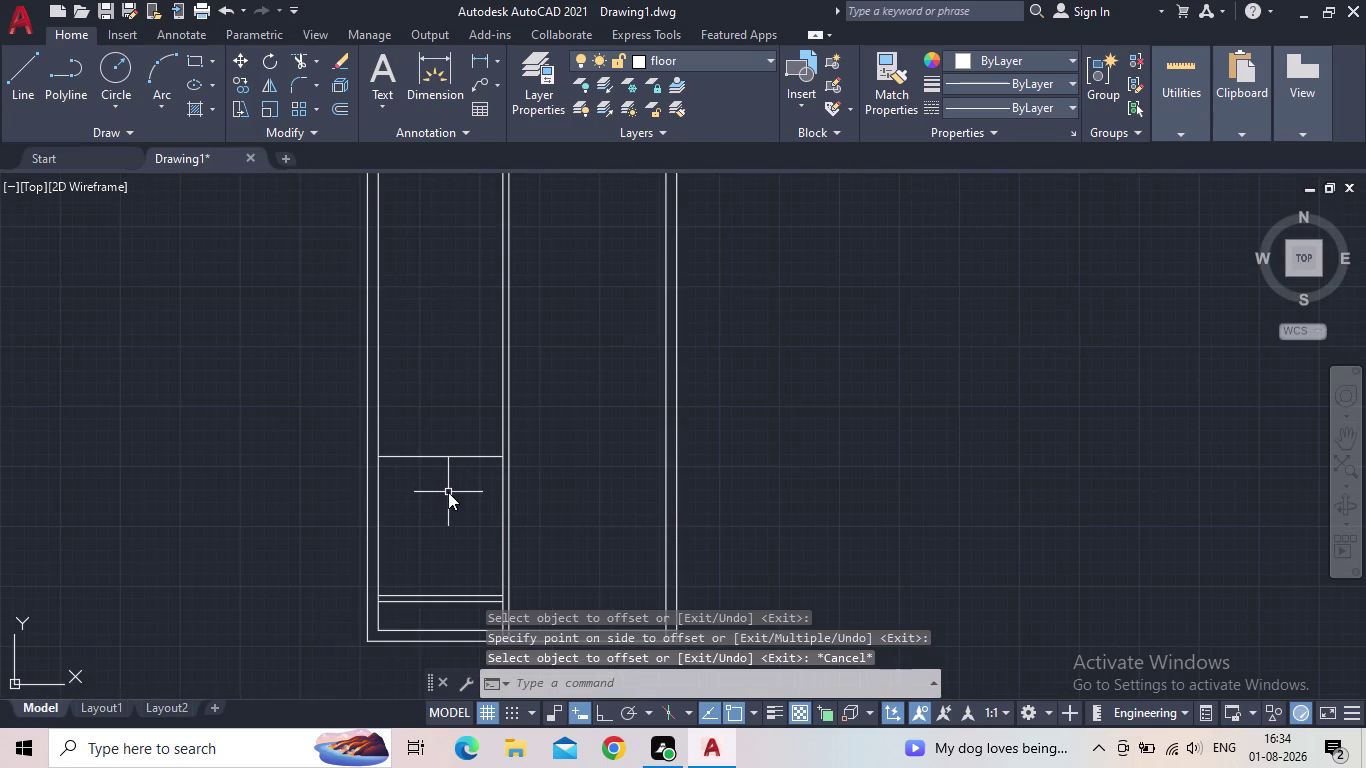
key(Return)
text(5)
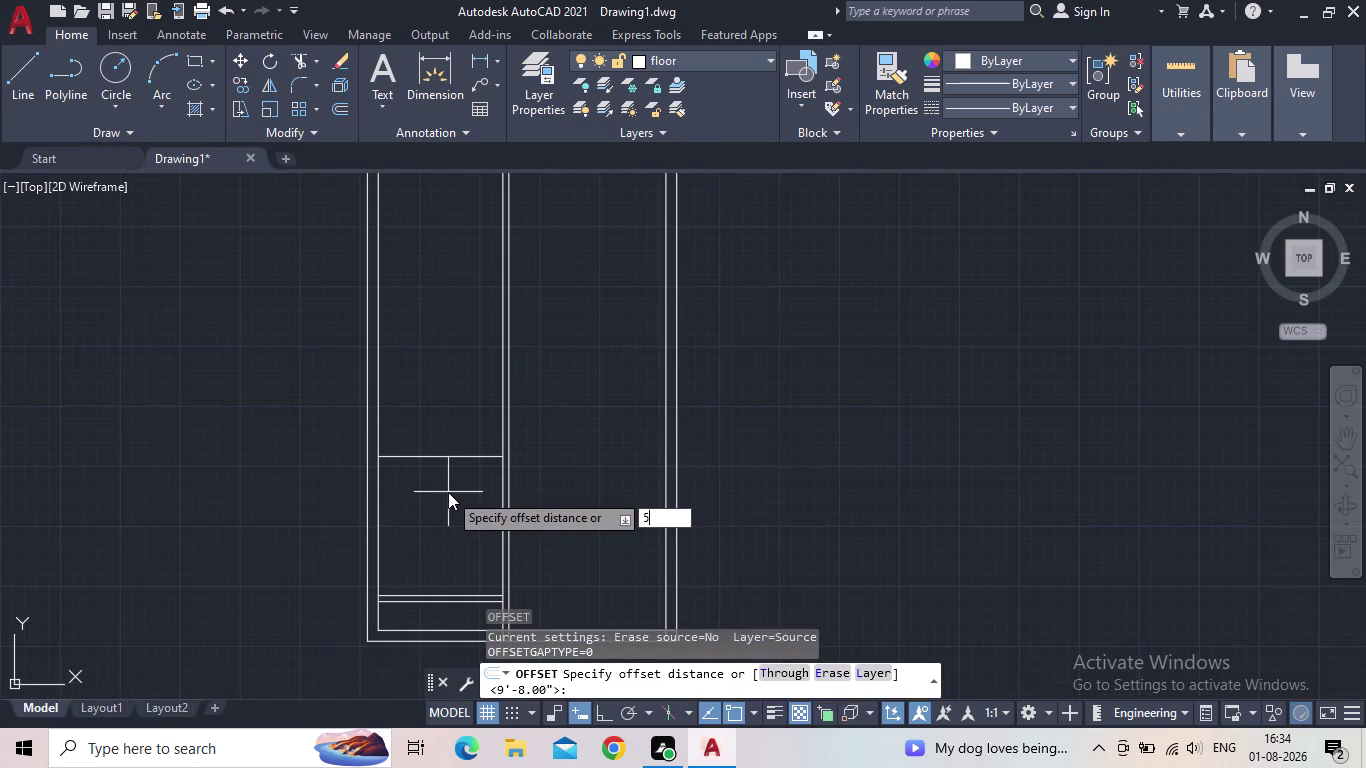
text(")
key(Return)
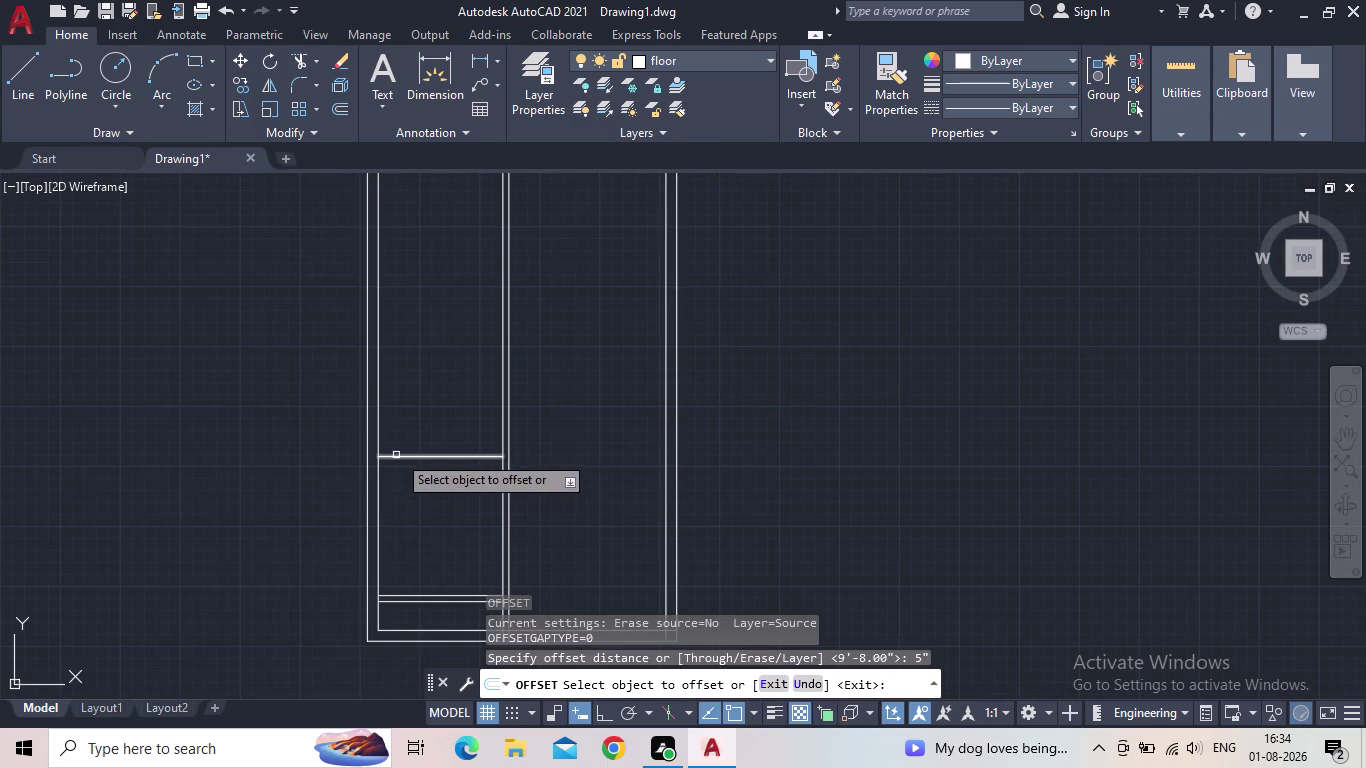
click(397, 454)
click(414, 424)
key(Escape)
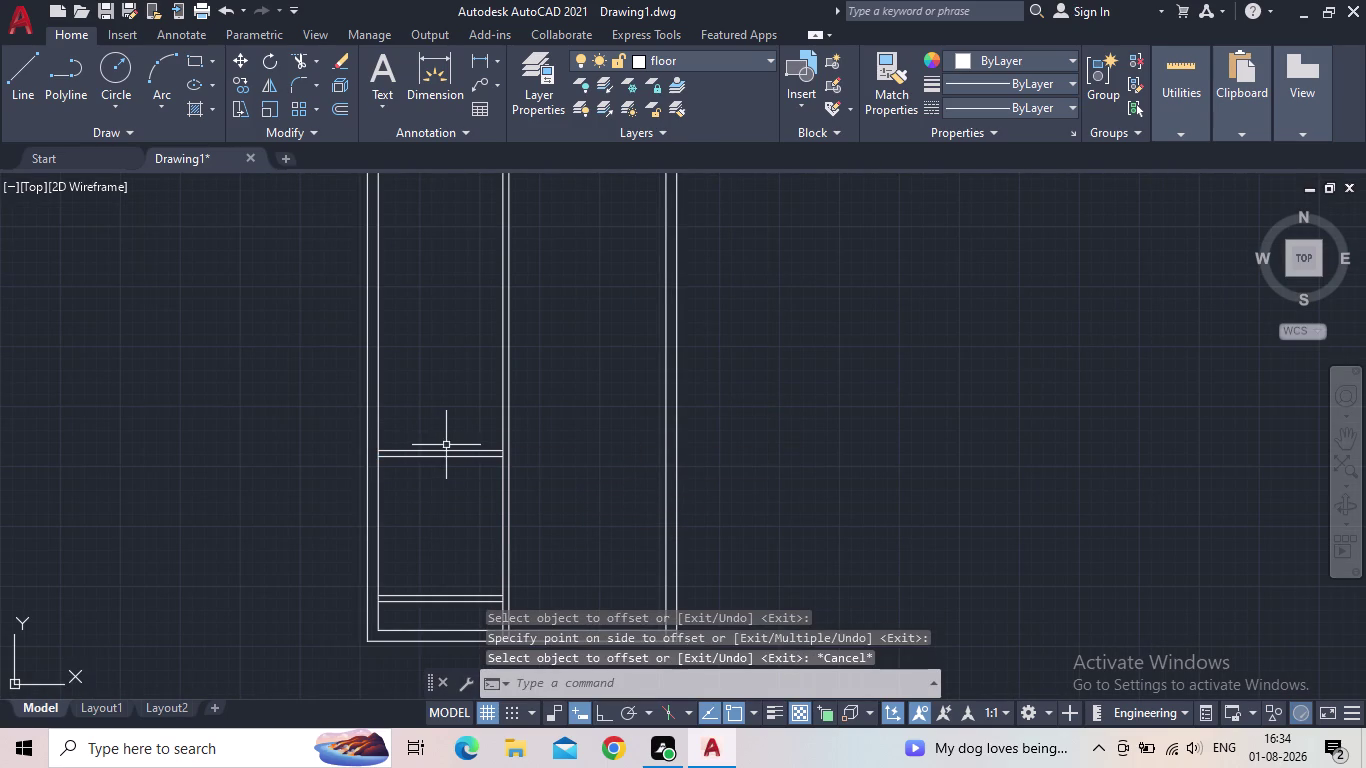
scroll(up, 3)
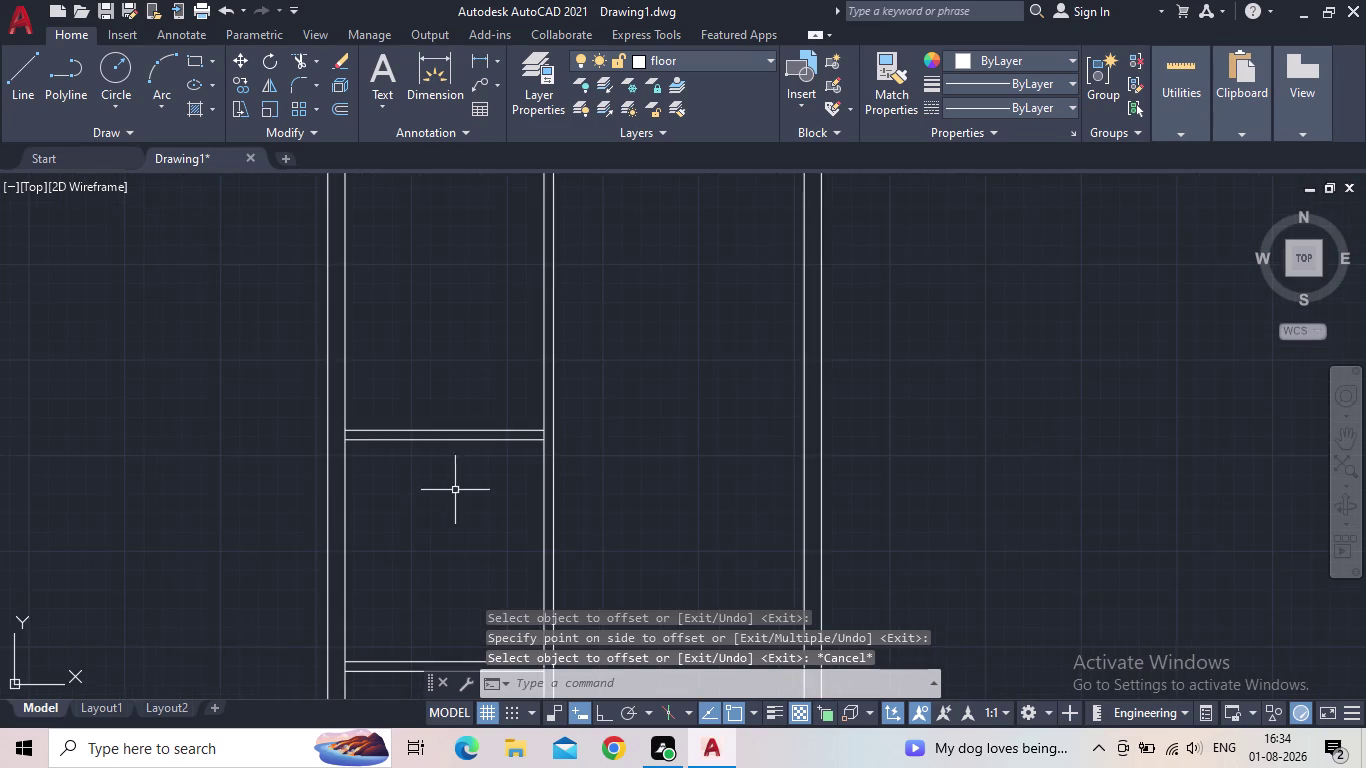
middle_drag(458, 491, 439, 414)
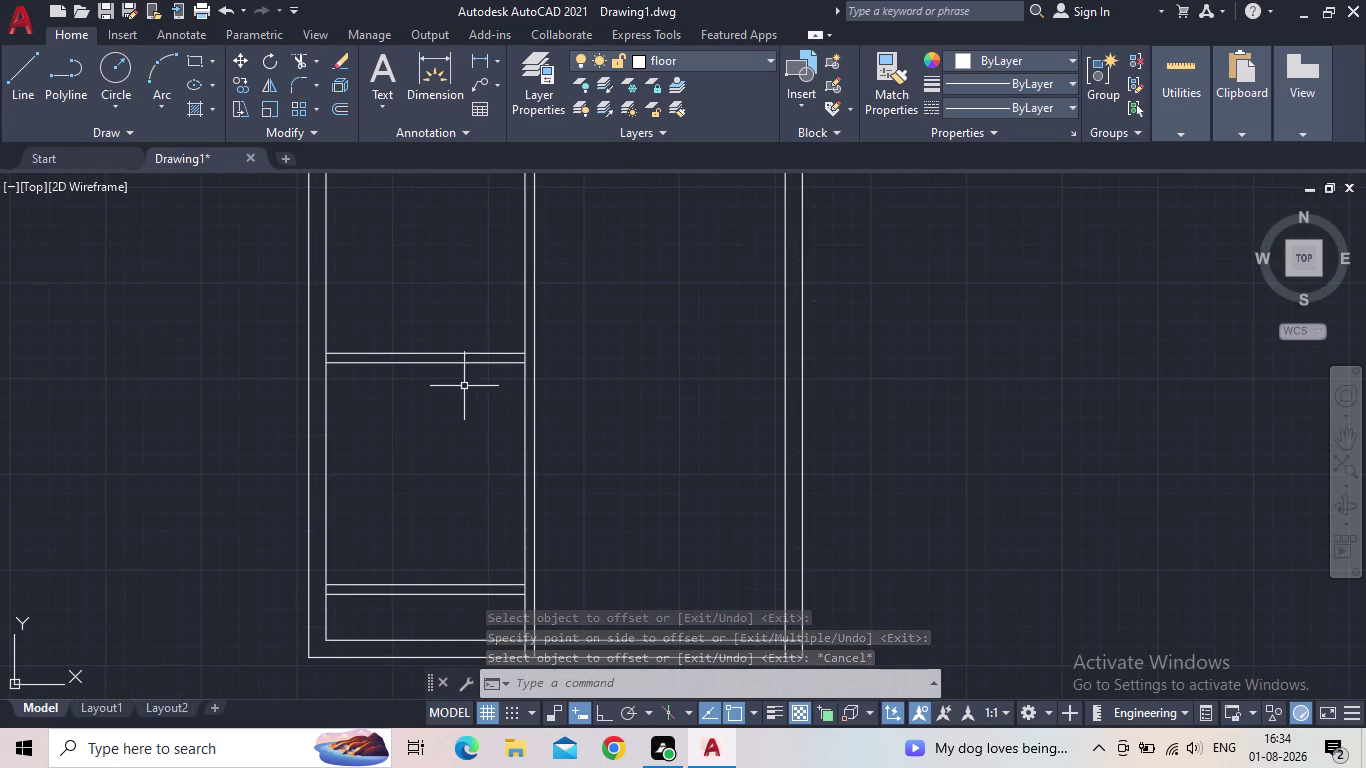
Extend both partition lines at each end out to the outer walls with EX.
key(e)
key(x)
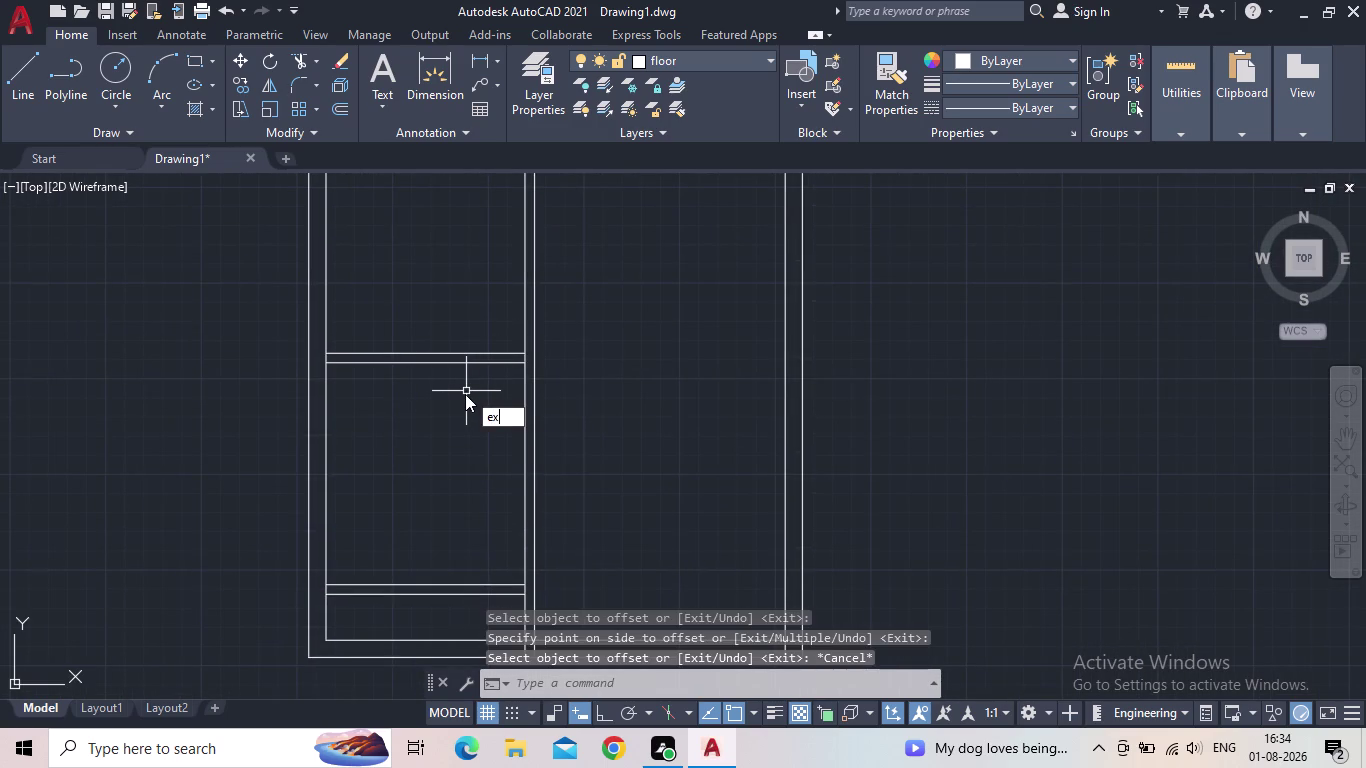
key(space)
click(453, 354)
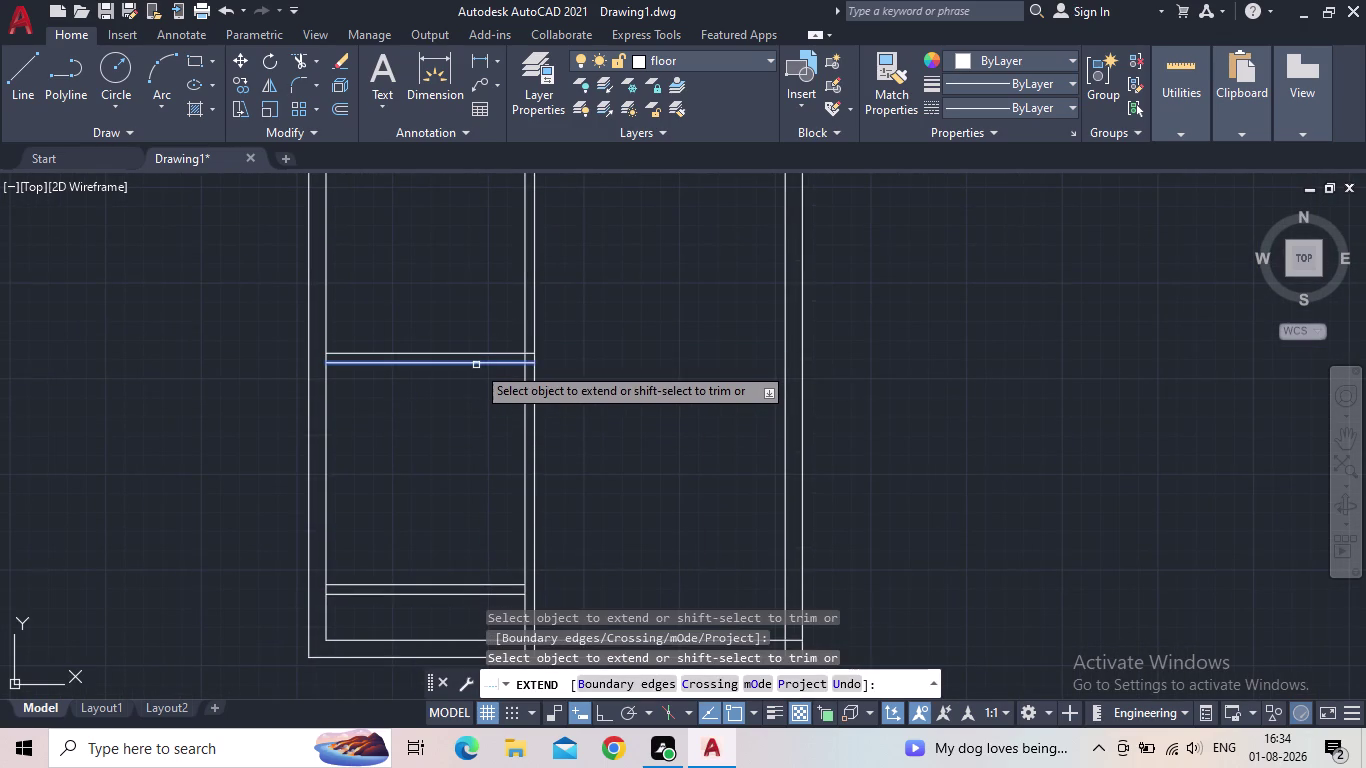
click(476, 365)
click(483, 351)
click(495, 362)
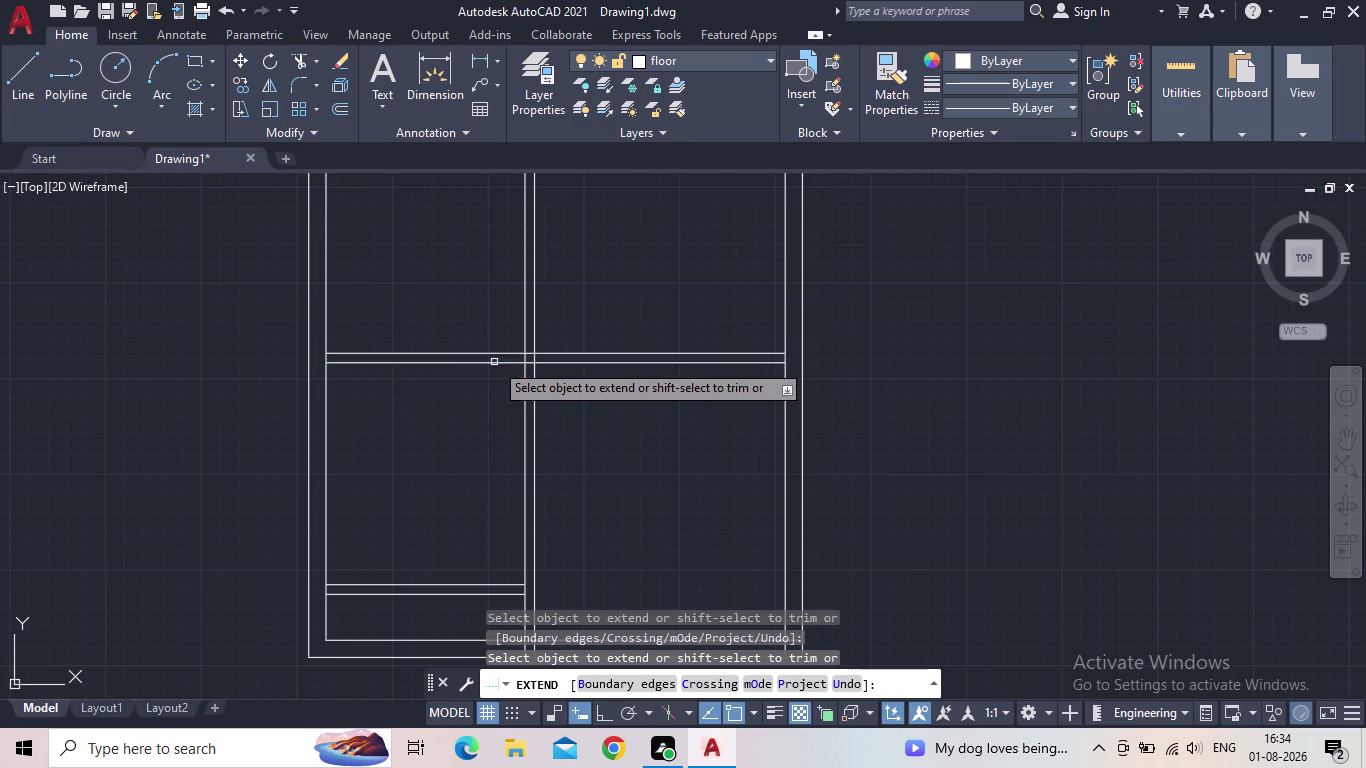
click(342, 353)
click(342, 364)
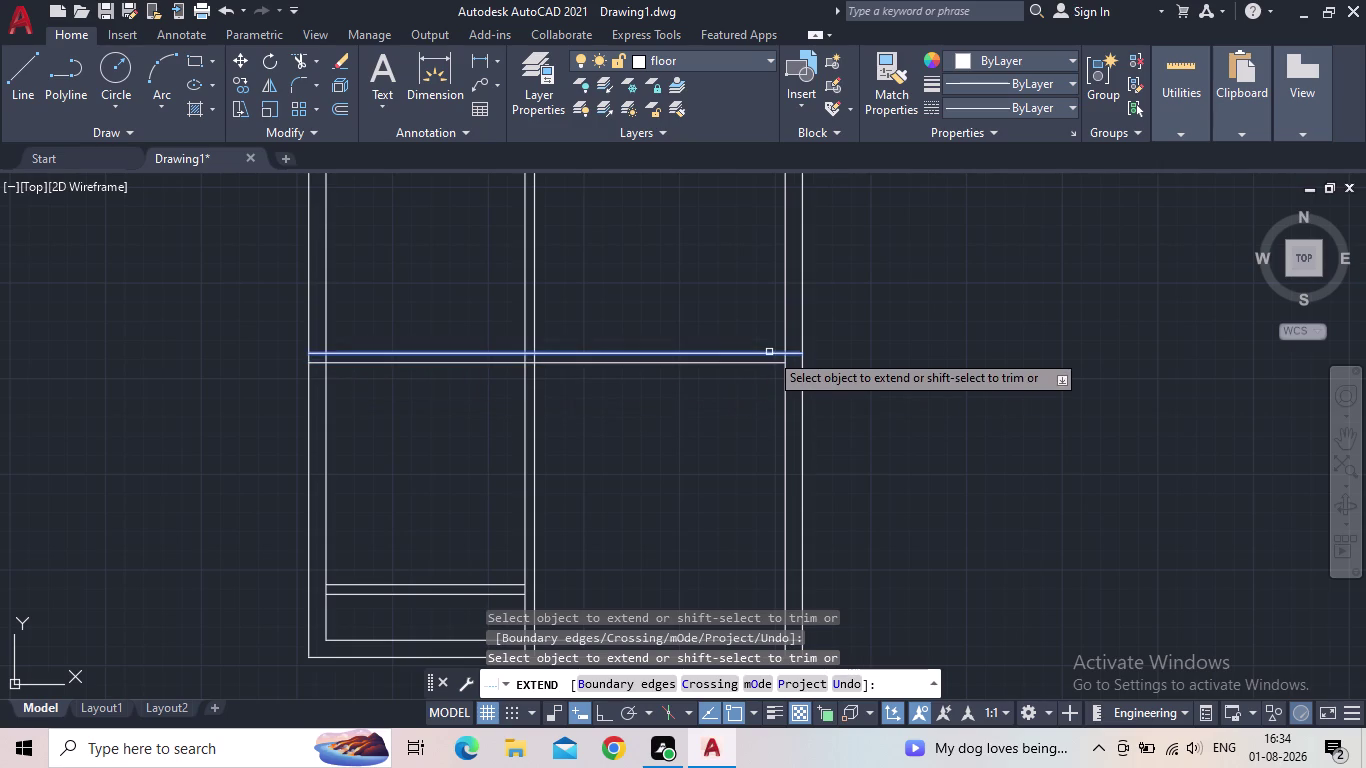
click(769, 352)
click(765, 363)
key(Escape)
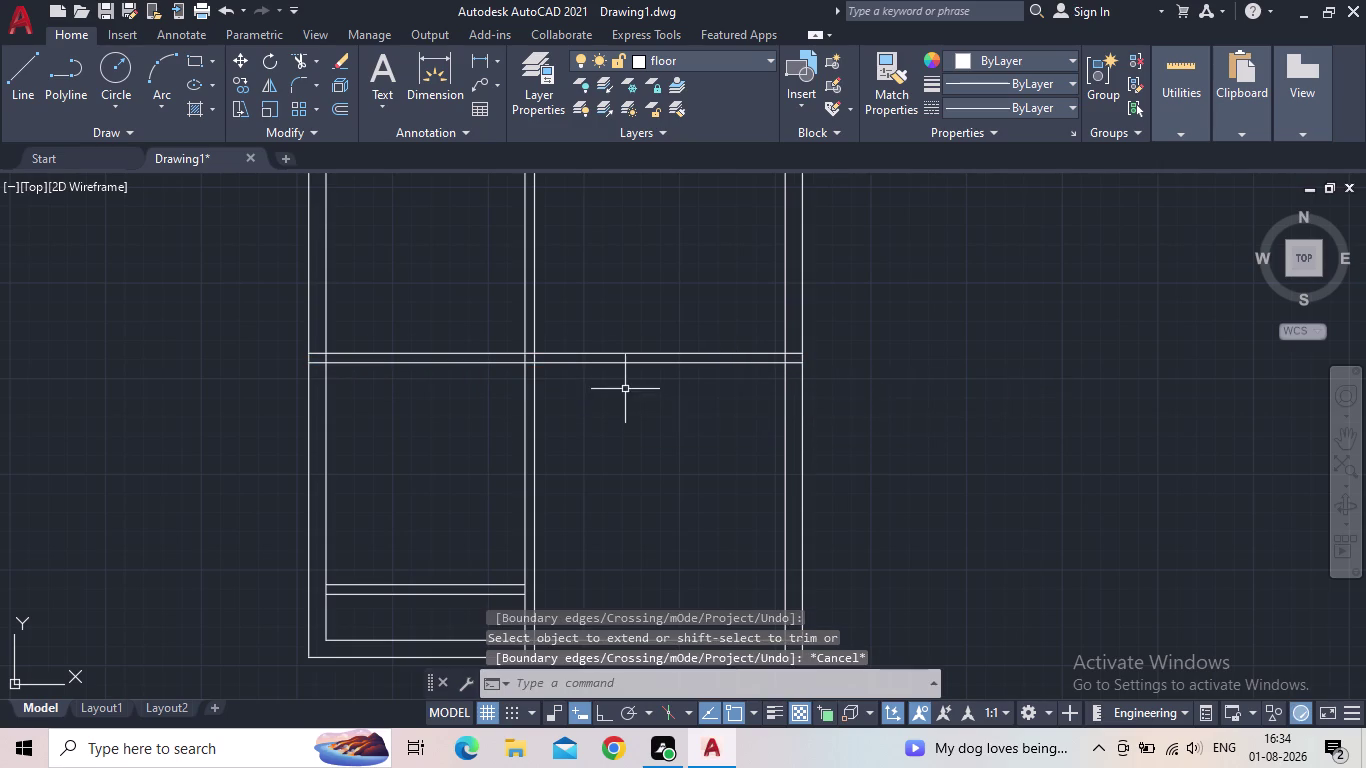
Start a linear dimension from a first point near the partitions.
scroll(down, 3)
middle_drag(631, 415, 598, 354)
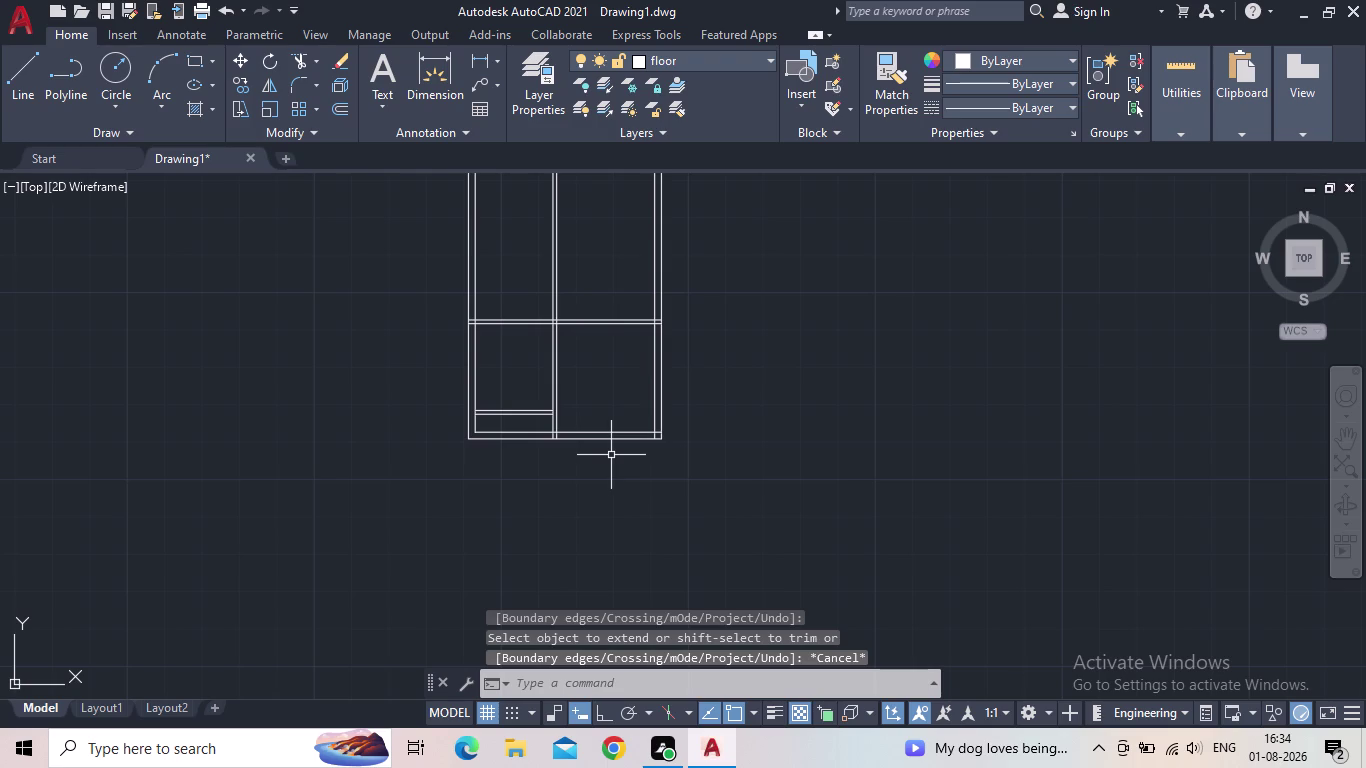
scroll(up, 3)
scroll(down, 3)
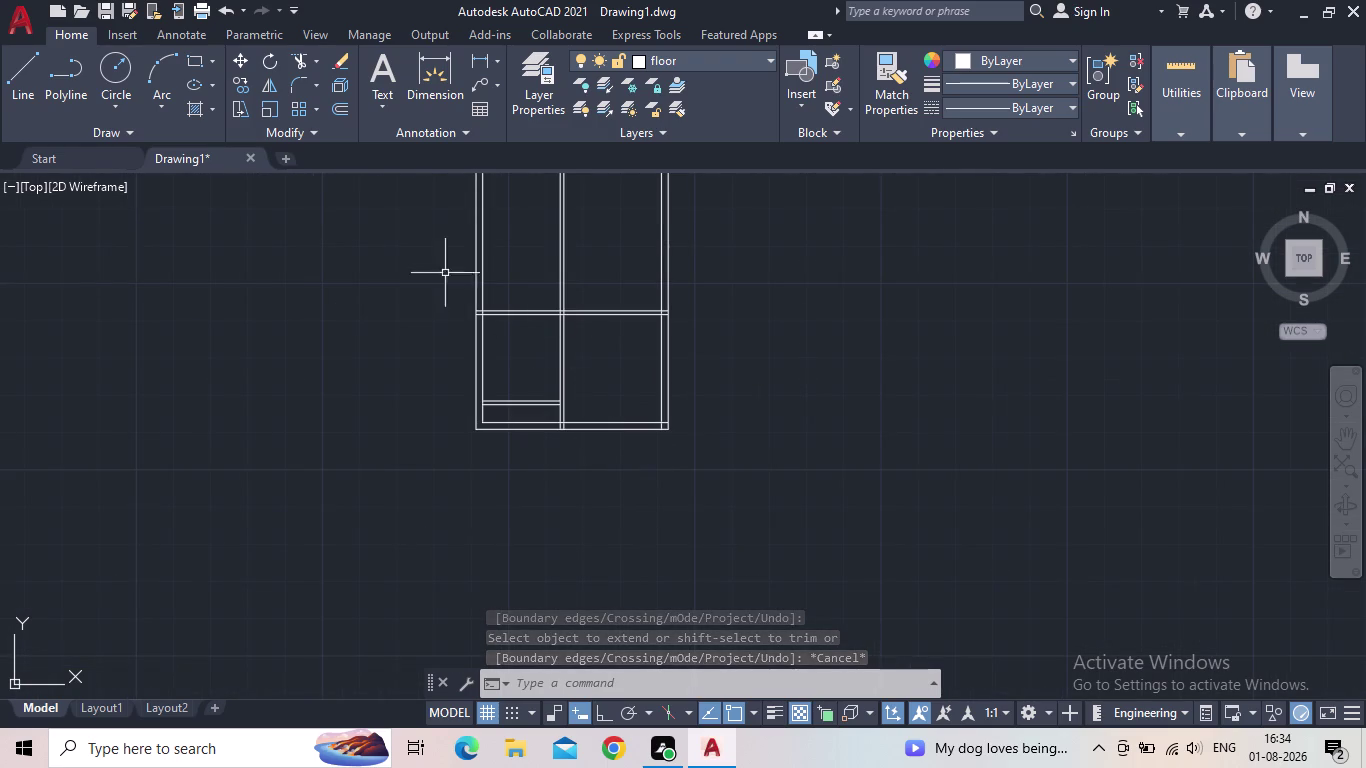
drag(478, 56, 483, 73)
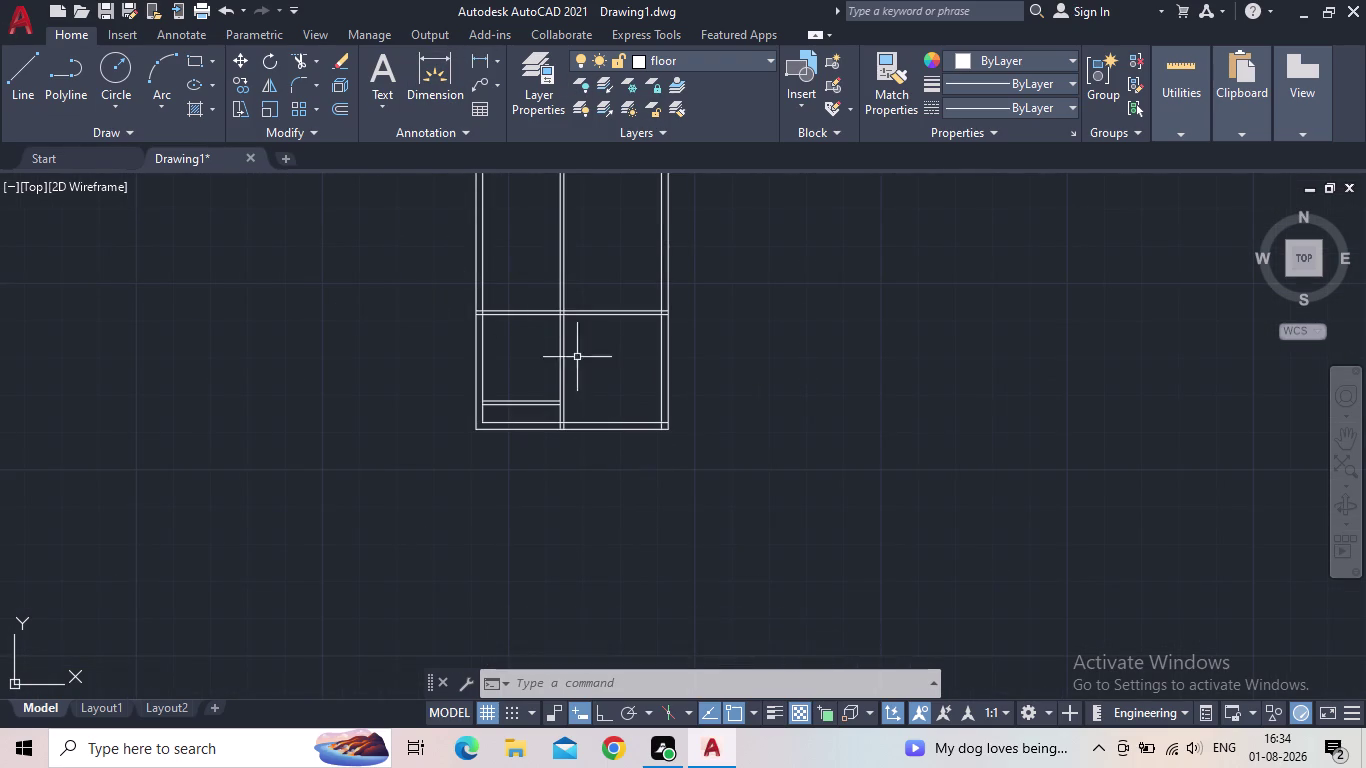
scroll(up, 3)
click(479, 63)
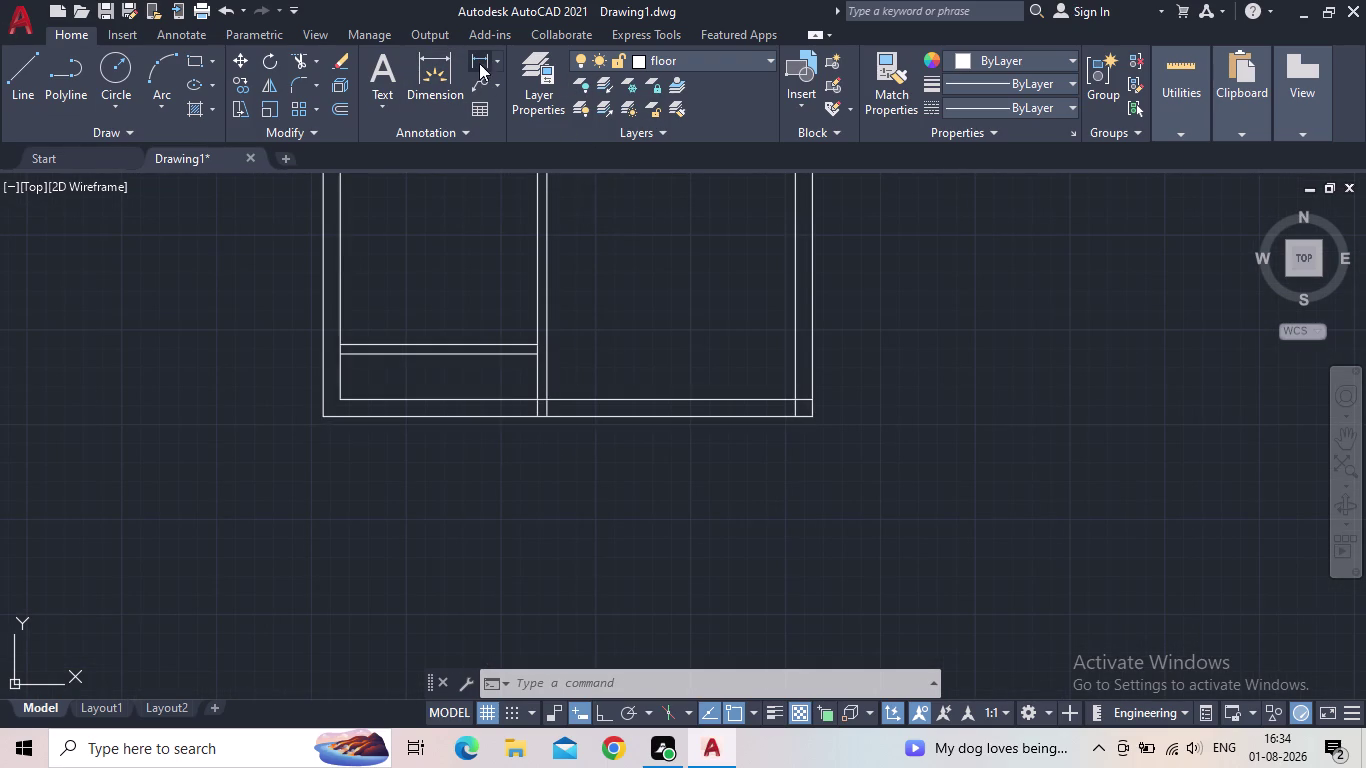
click(548, 416)
middle_drag(574, 240, 565, 359)
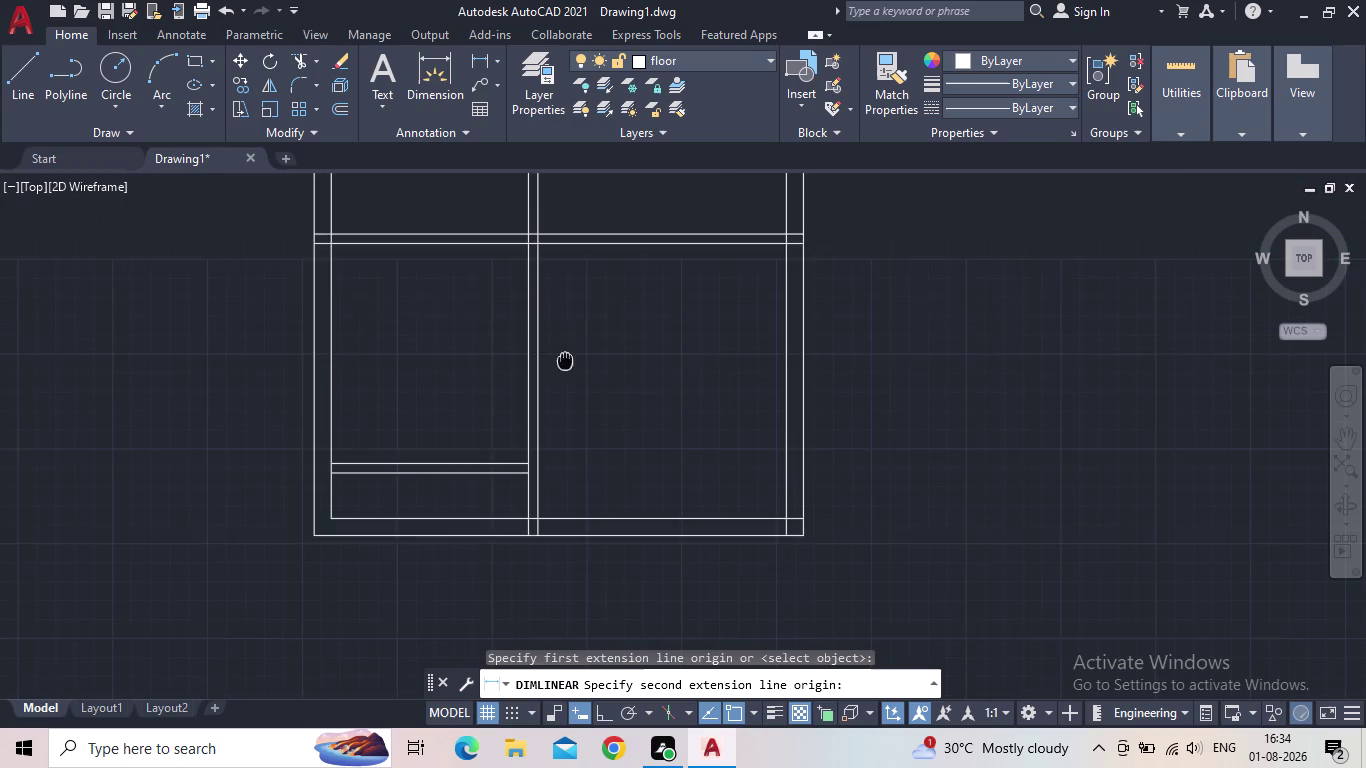
middle_drag(565, 359, 565, 406)
click(537, 285)
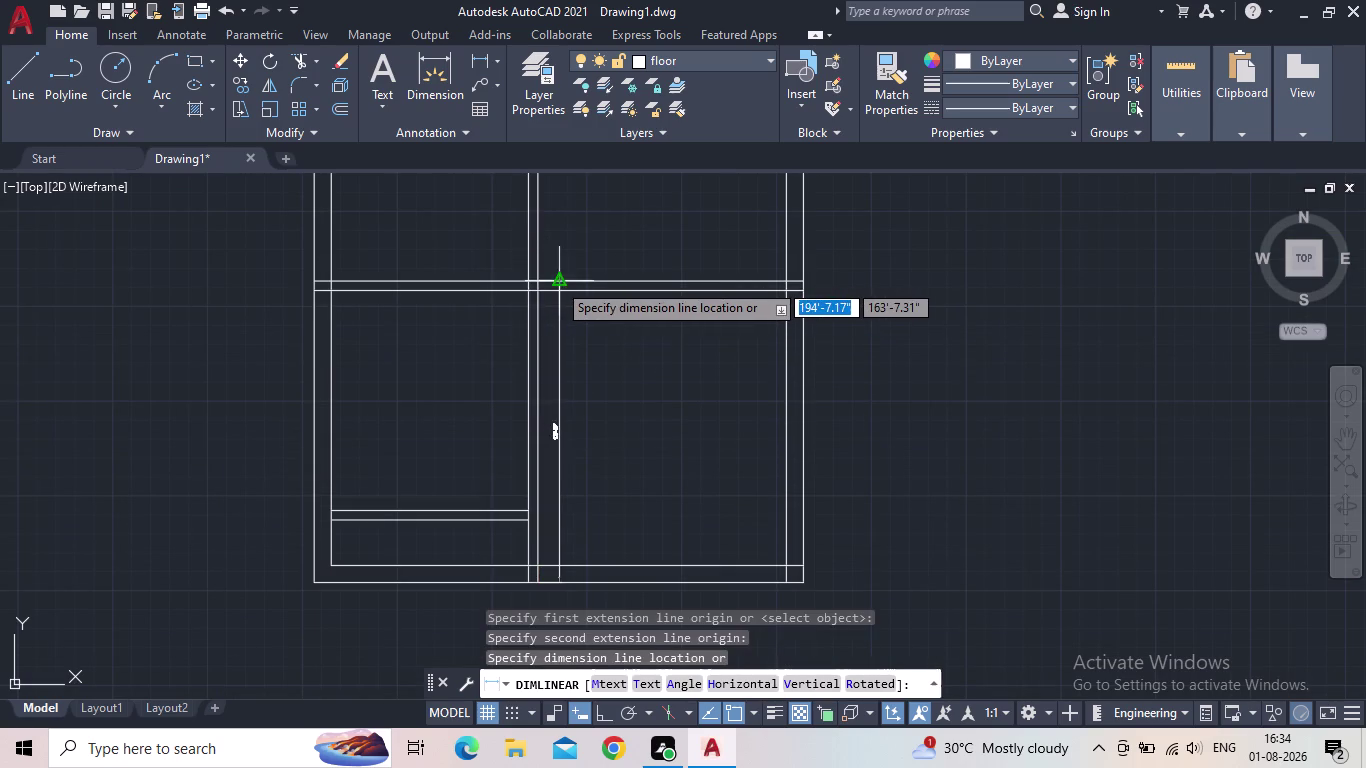
scroll(up, 3)
middle_drag(559, 283, 575, 89)
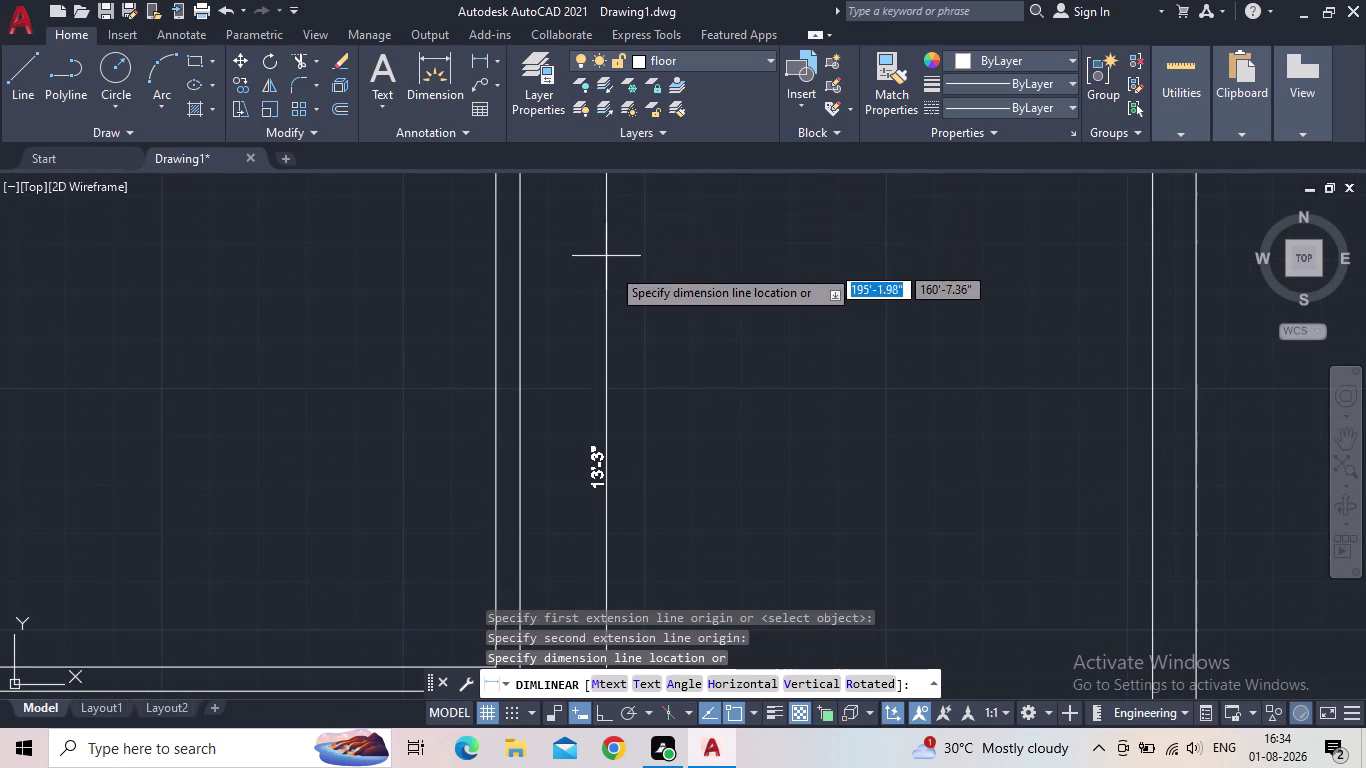
scroll(down, 3)
middle_drag(609, 271, 577, 400)
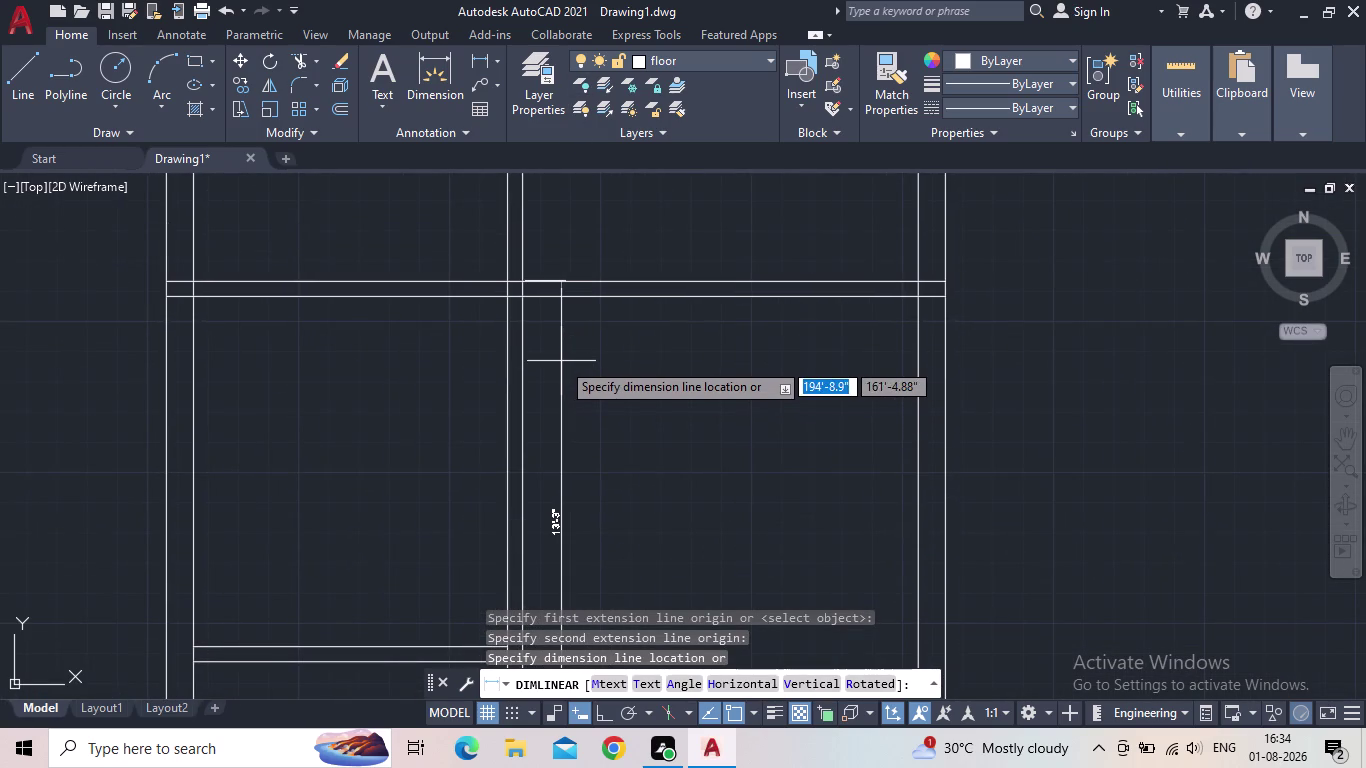
key(Escape)
scroll(down, 3)
middle_drag(620, 371, 538, 261)
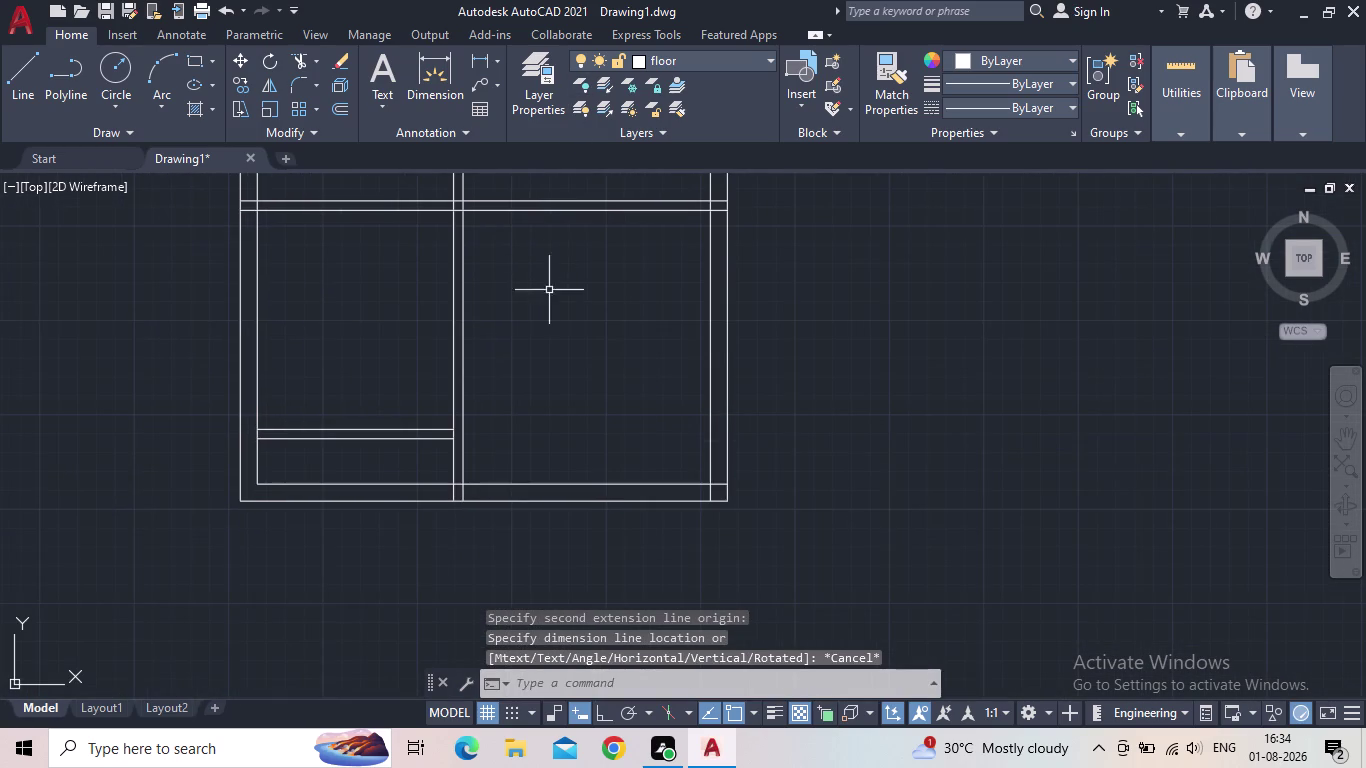
scroll(down, 3)
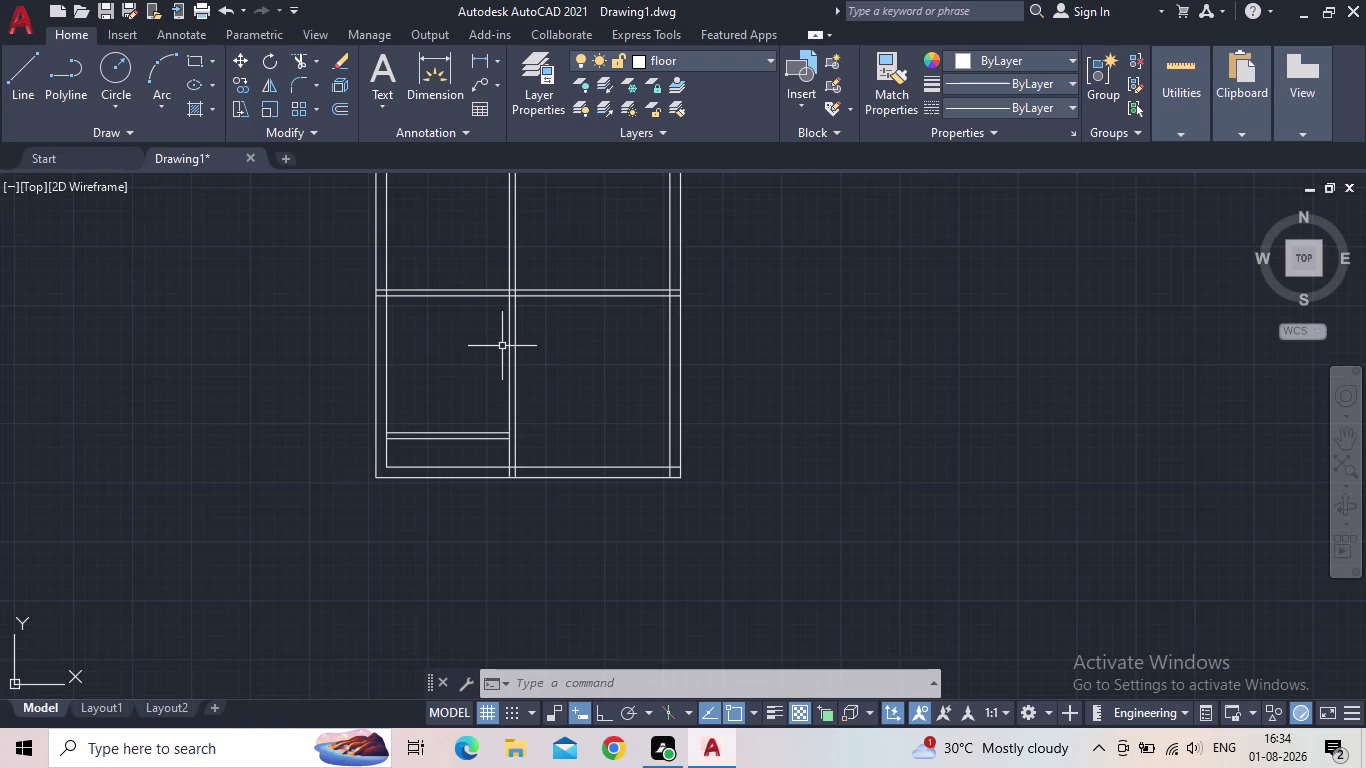
Offset the inner bottom wall line 14' upward to make the new partition.
key(Escape)
middle_drag(602, 406, 581, 416)
key(o)
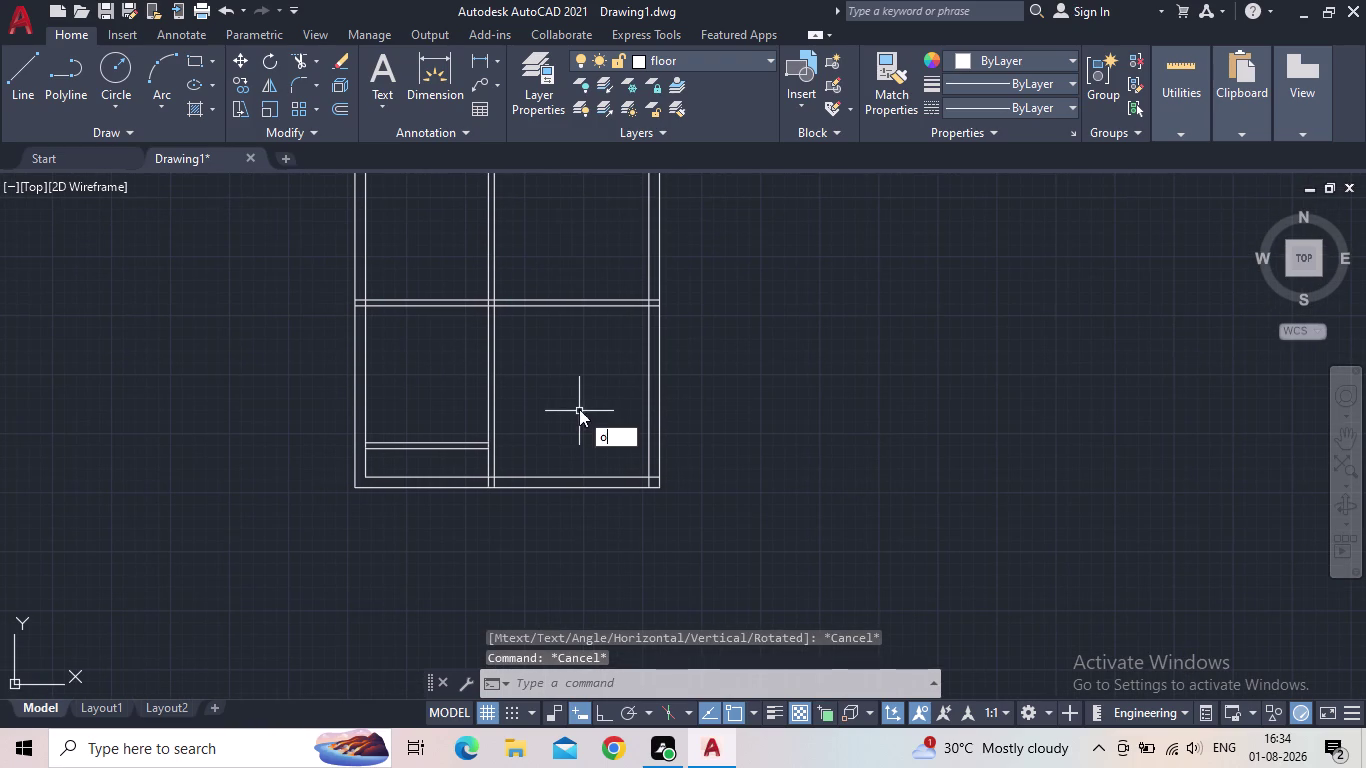
key(Return)
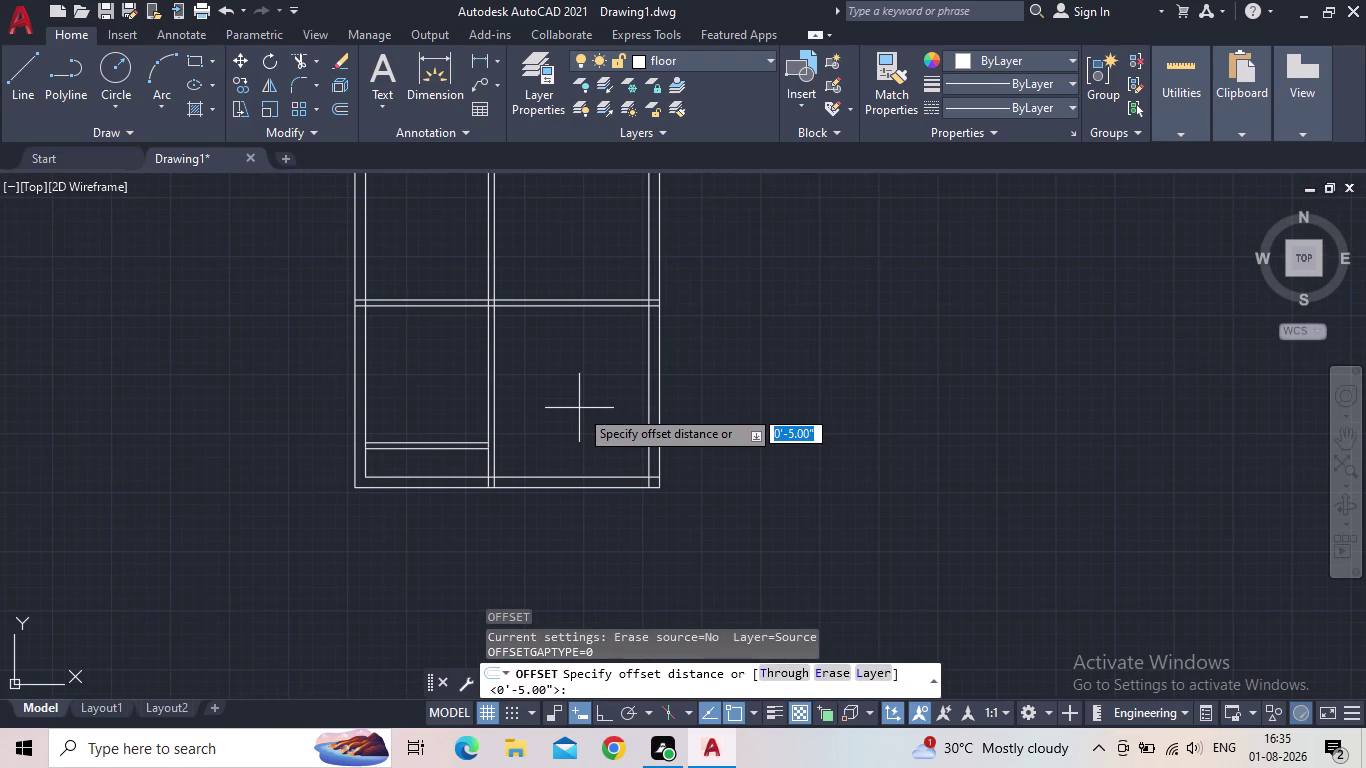
text(14)
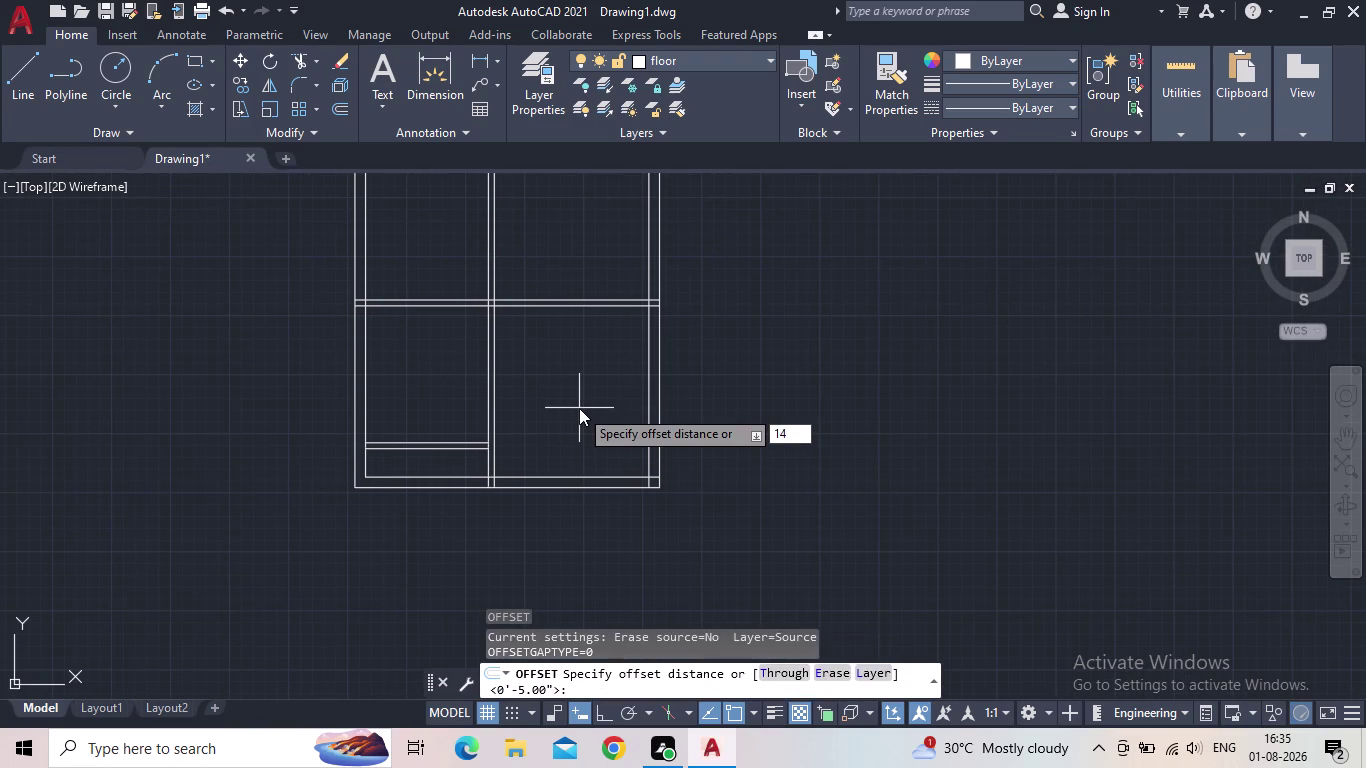
key(apostrophe)
key(Return)
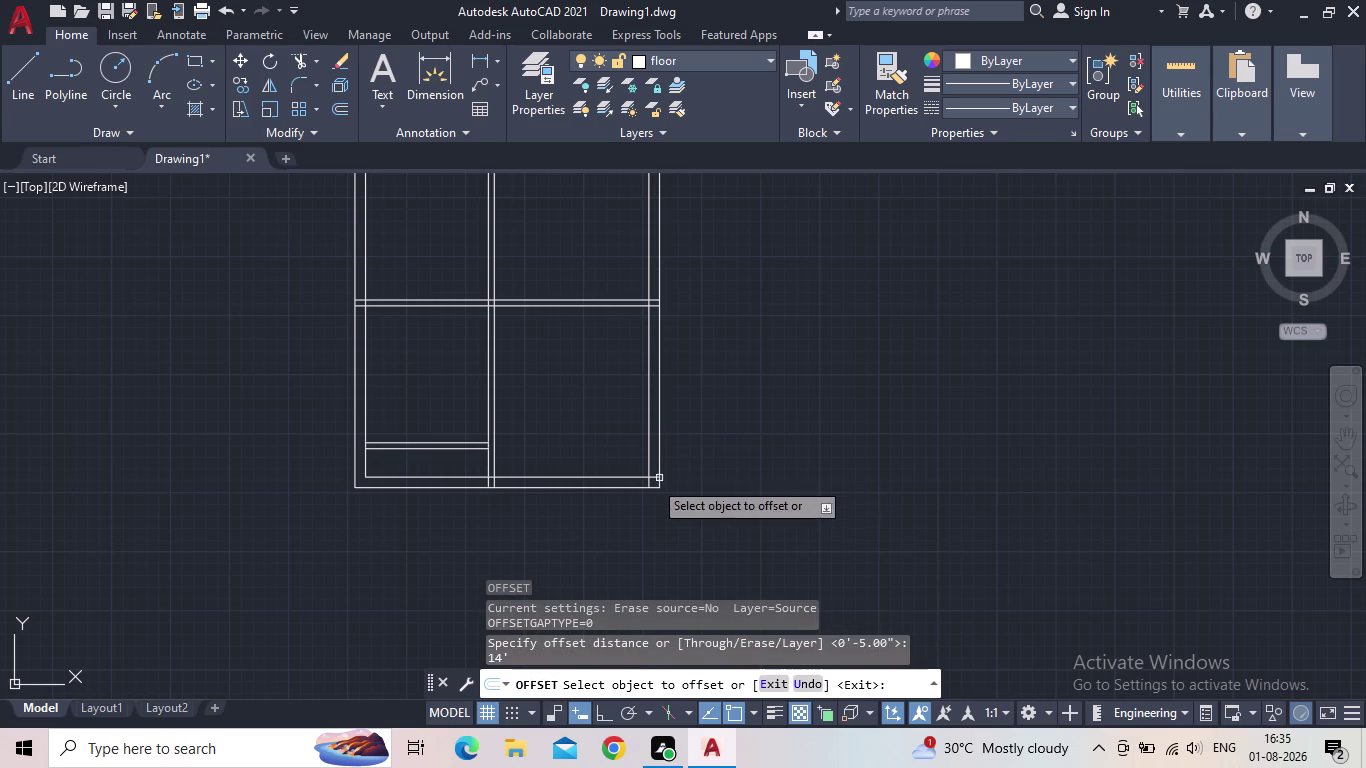
click(575, 489)
click(573, 264)
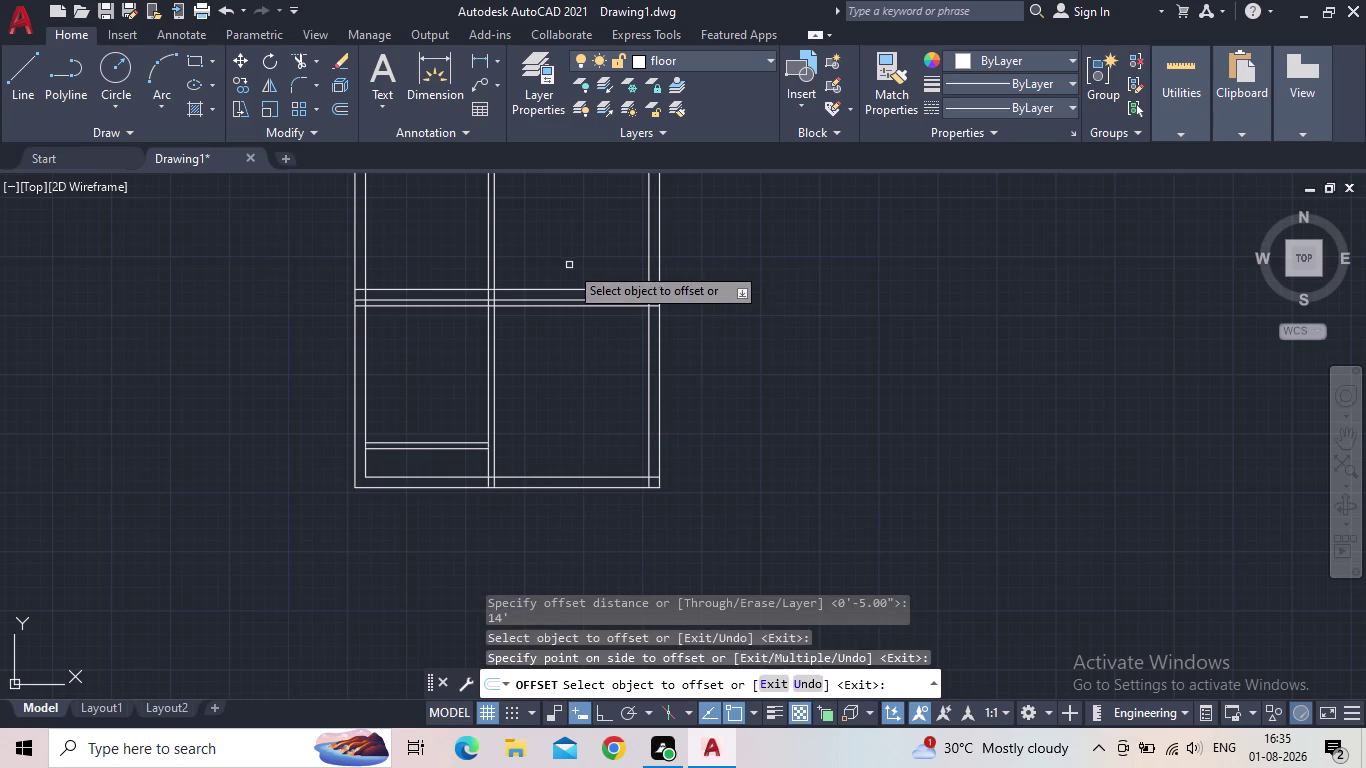
key(Escape)
Window-select and delete the old double partition lines.
click(530, 316)
click(521, 297)
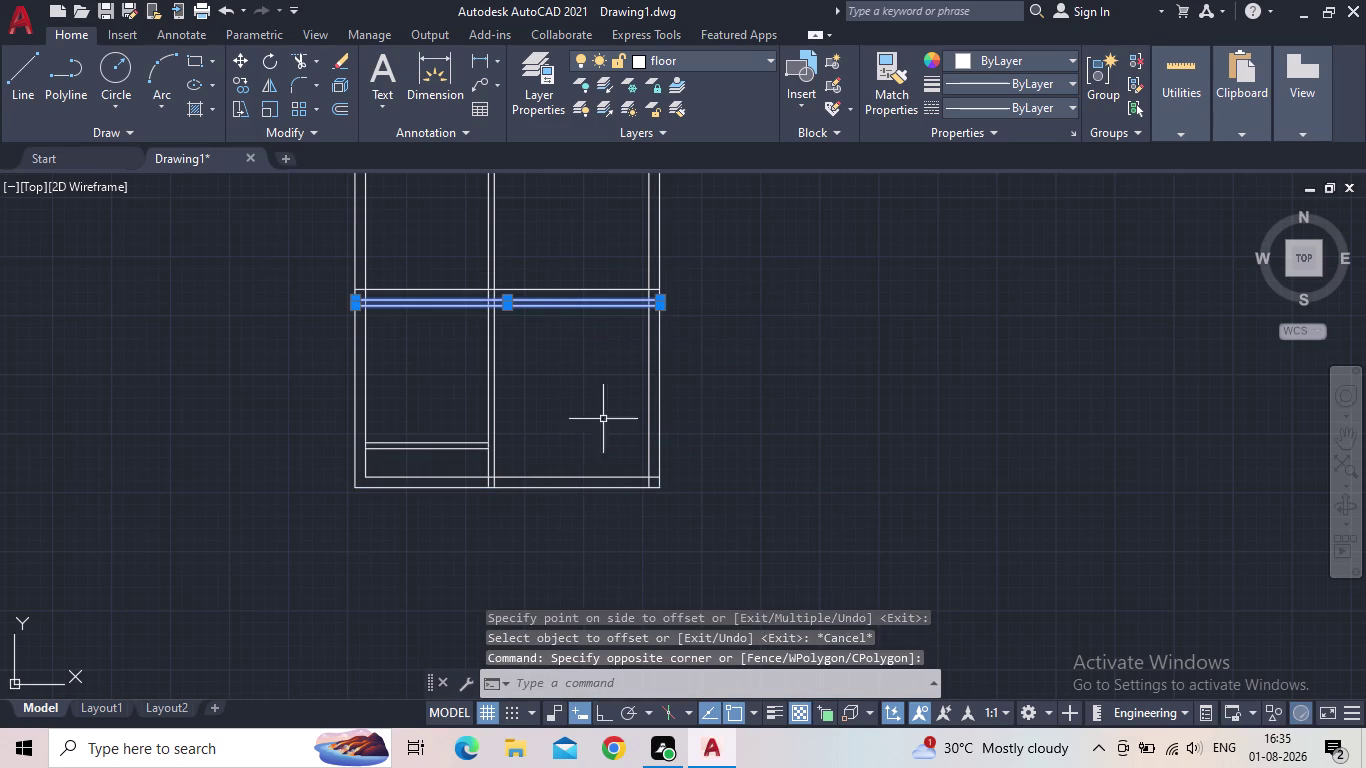
key(Delete)
middle_drag(456, 340, 504, 346)
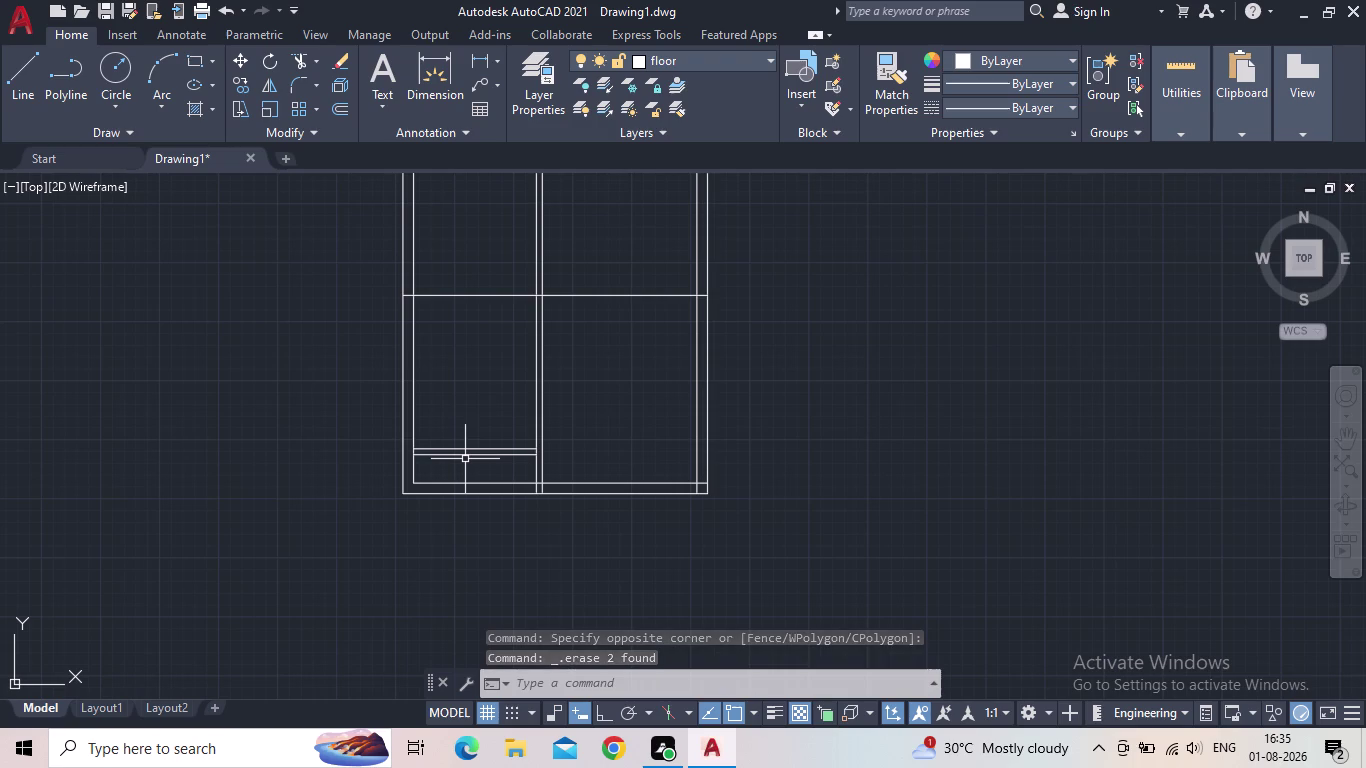
Enter a 10'6" distance with no command active, then clear the entry.
text(10)
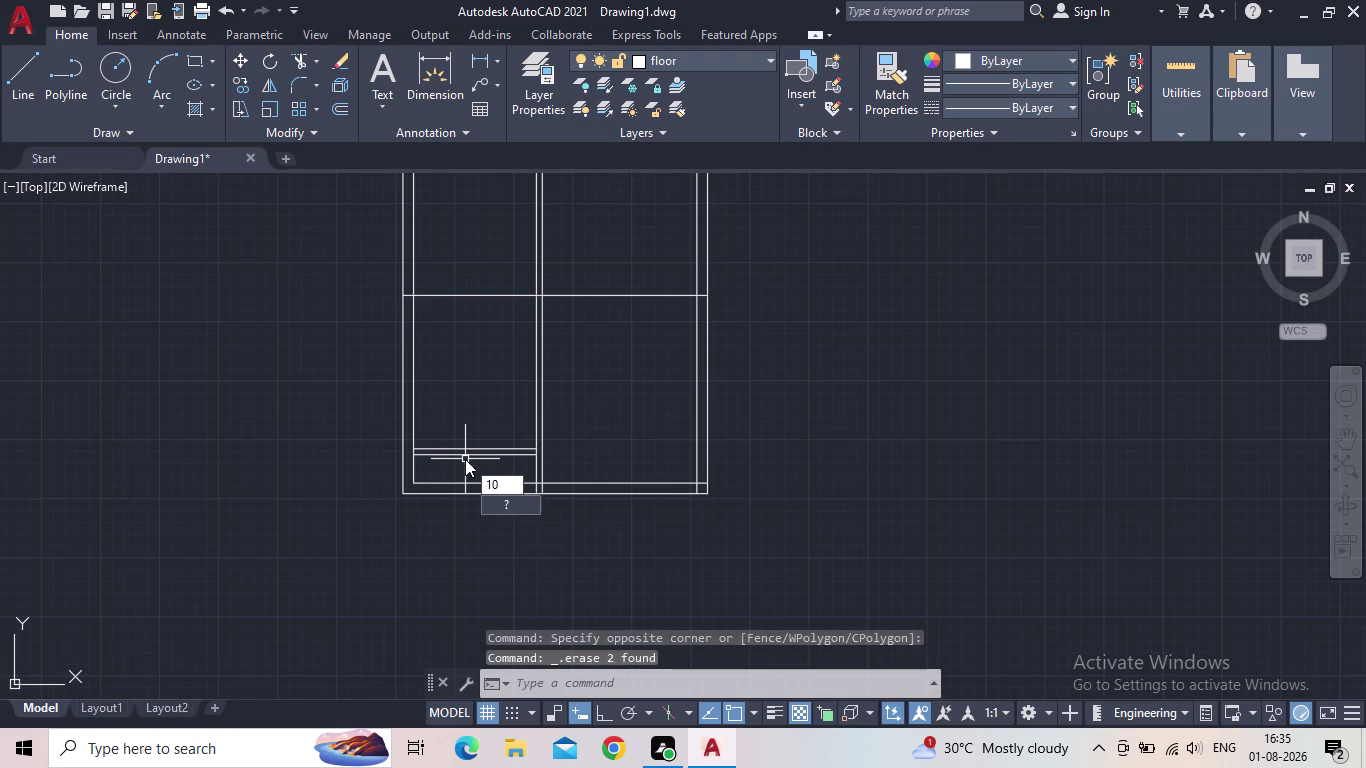
text(')
key(6)
key(shift+quotedbl)
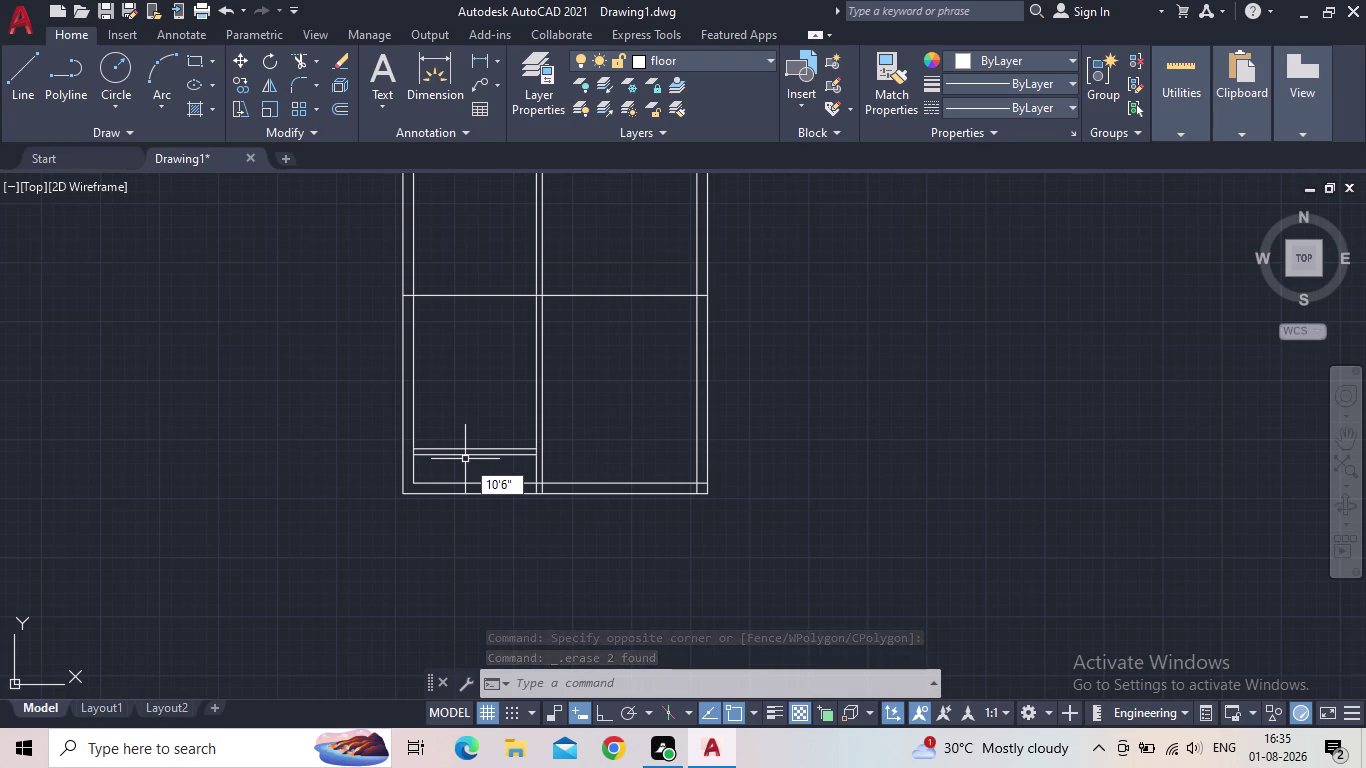
key(Return)
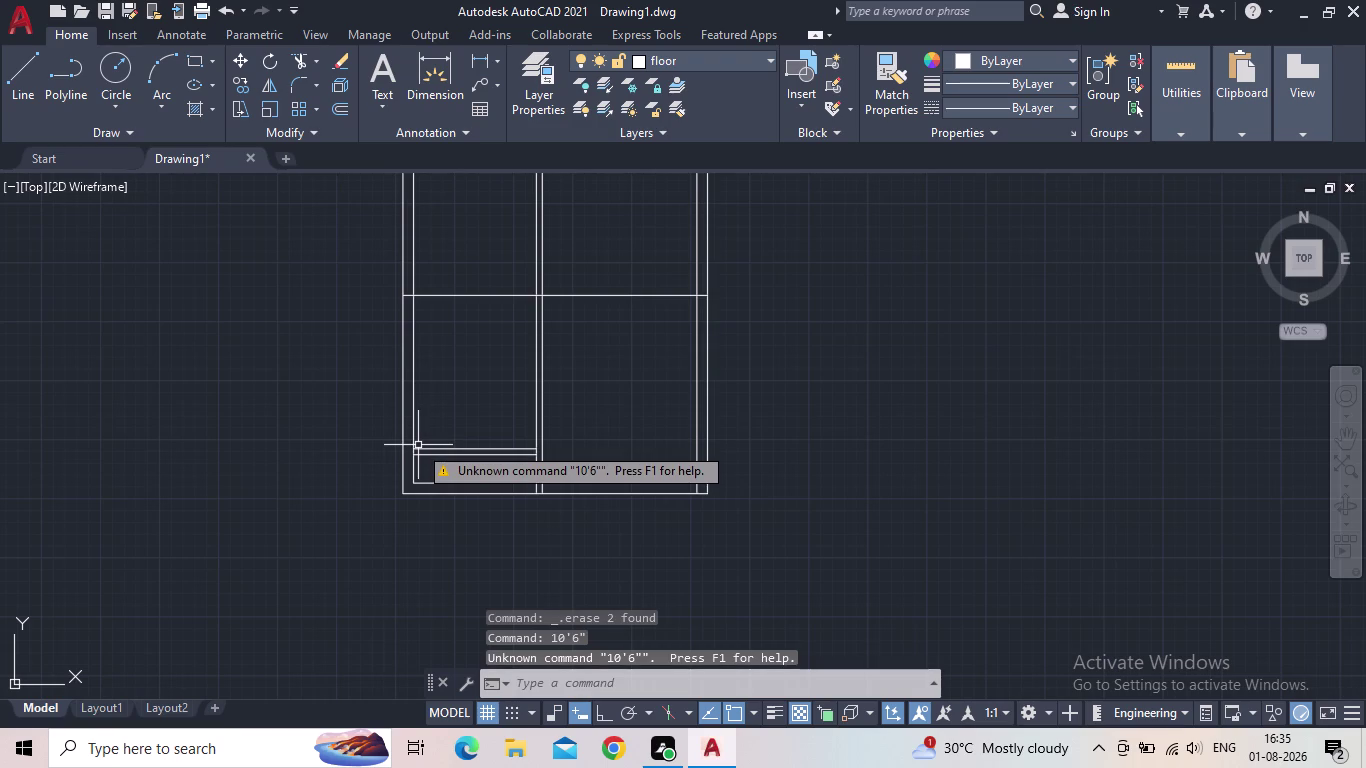
key(Escape)
key(Escape)
Set an OFFSET distance of 10'6", pick the lower partition line, then cancel.
key(o)
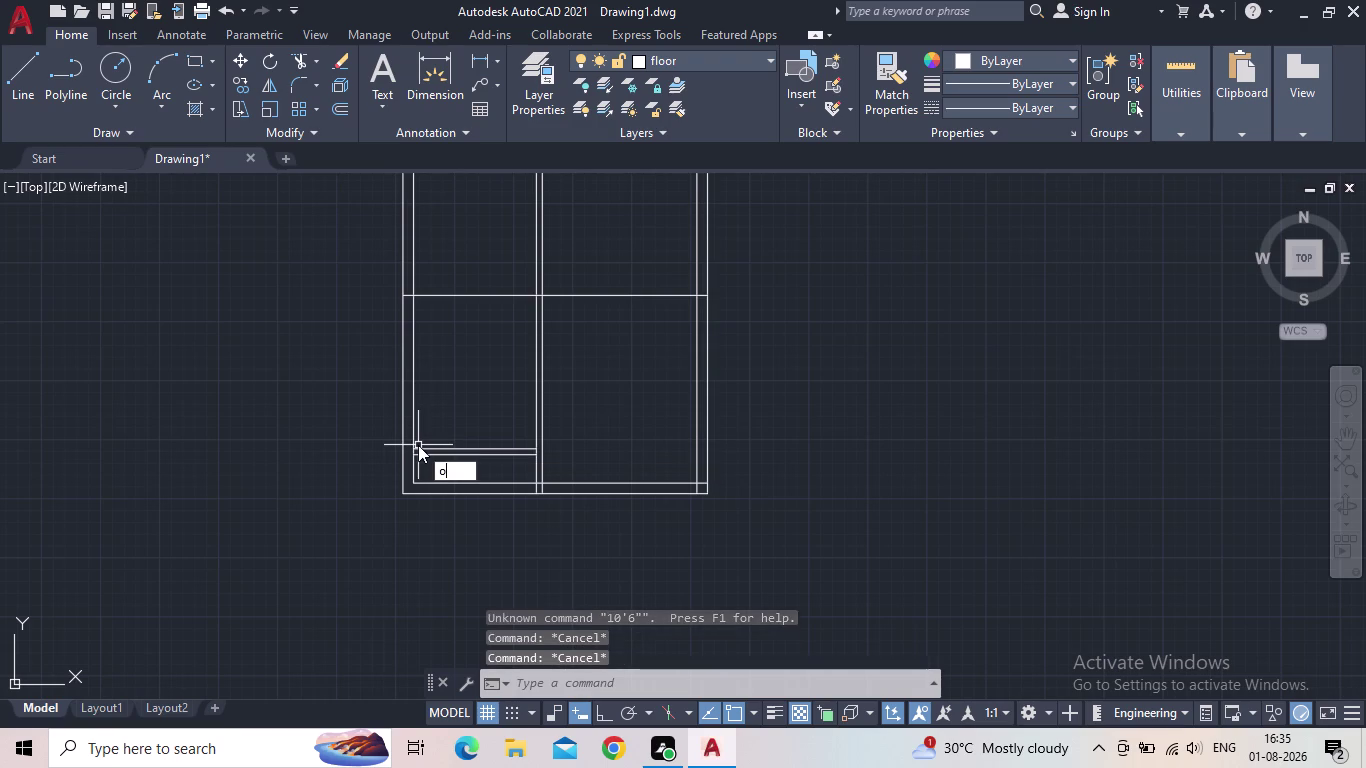
key(Return)
text(10)
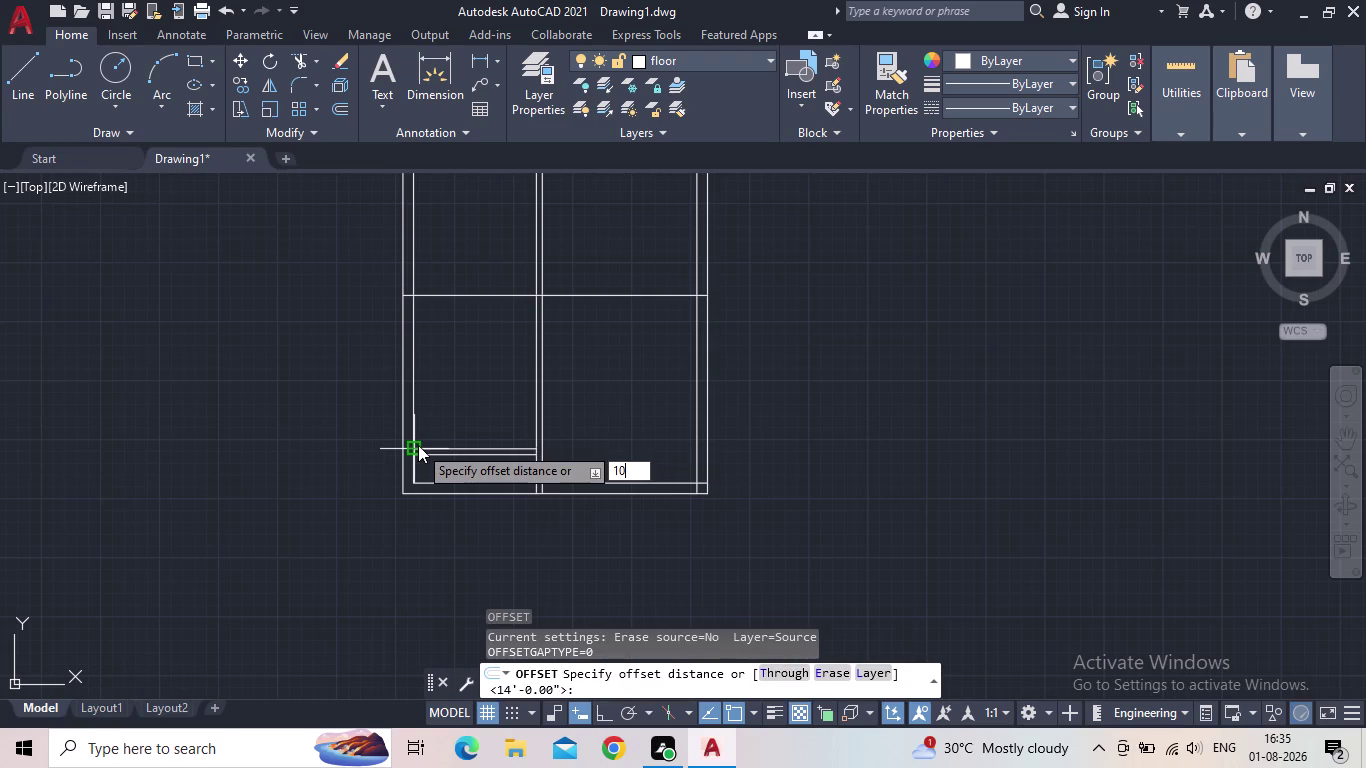
text('6")
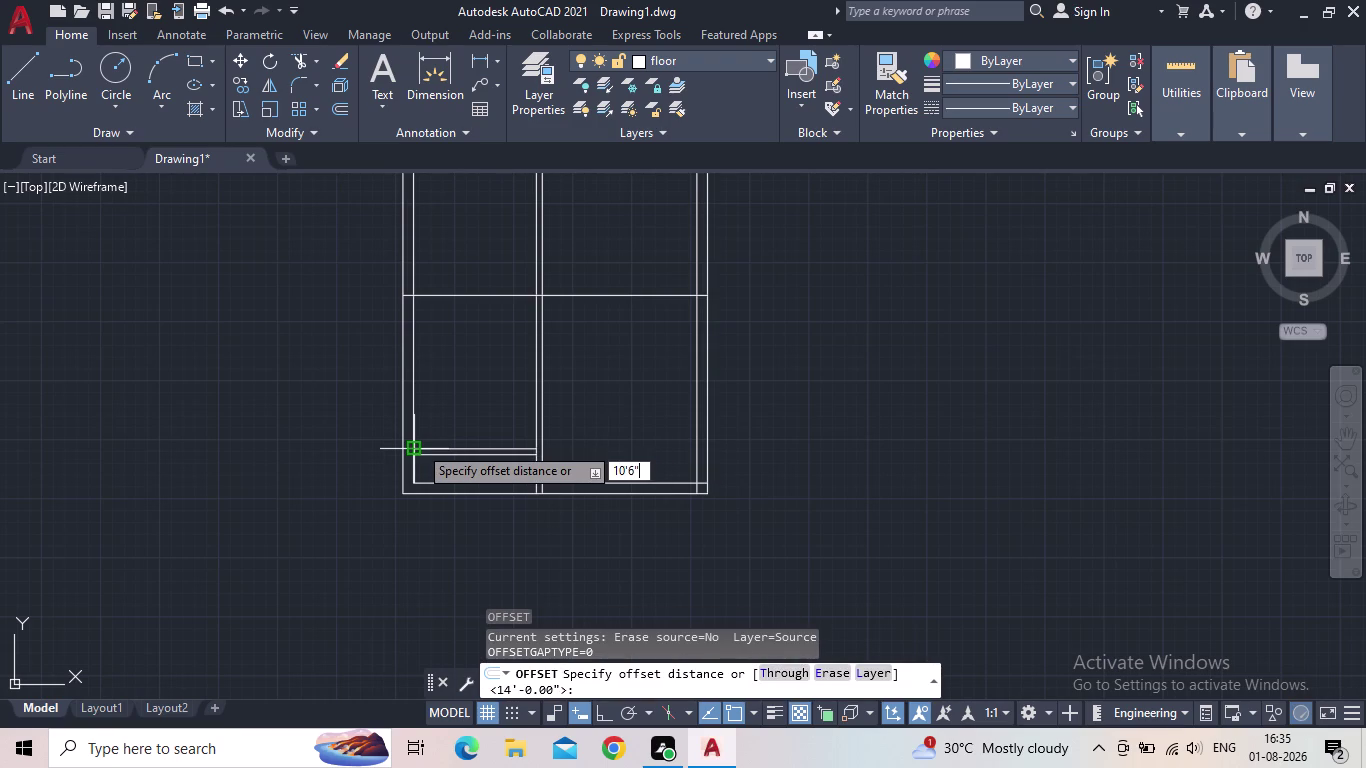
key(Return)
click(441, 450)
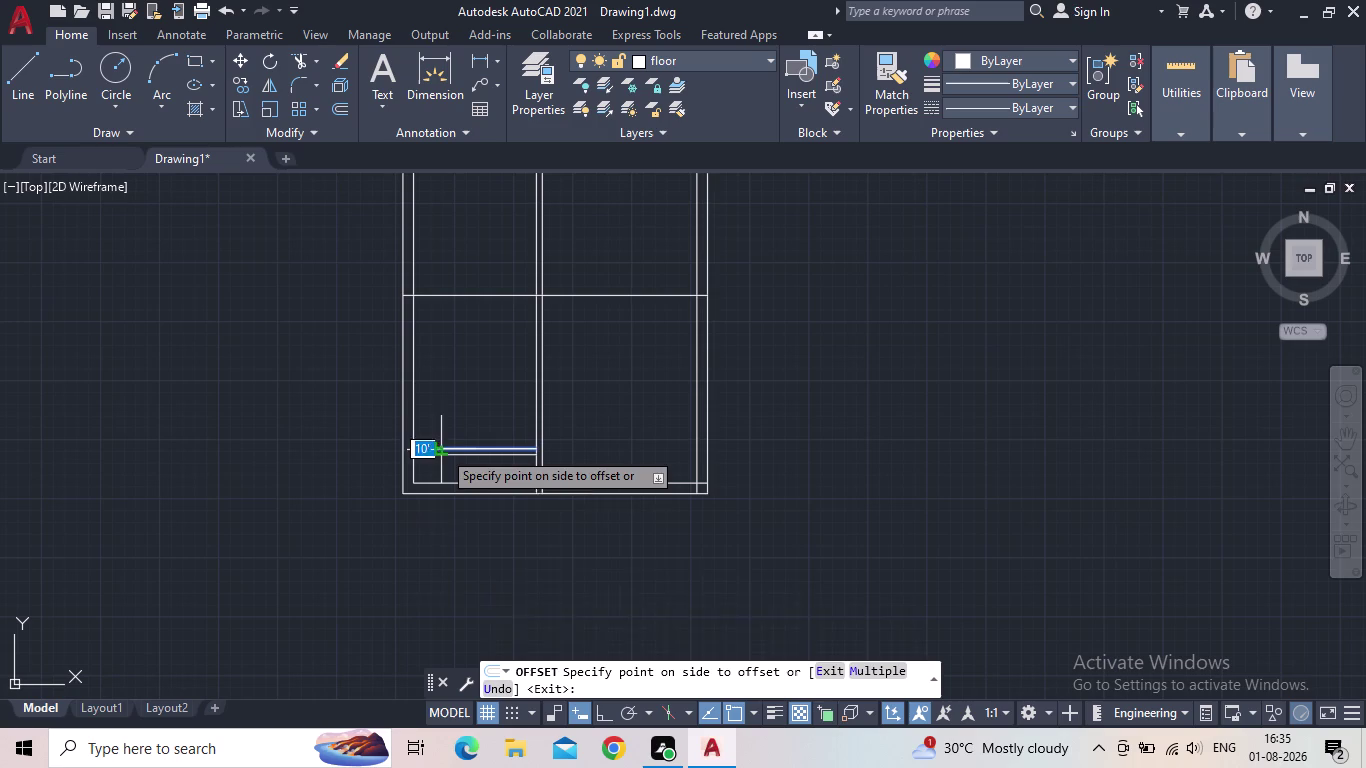
key(Escape)
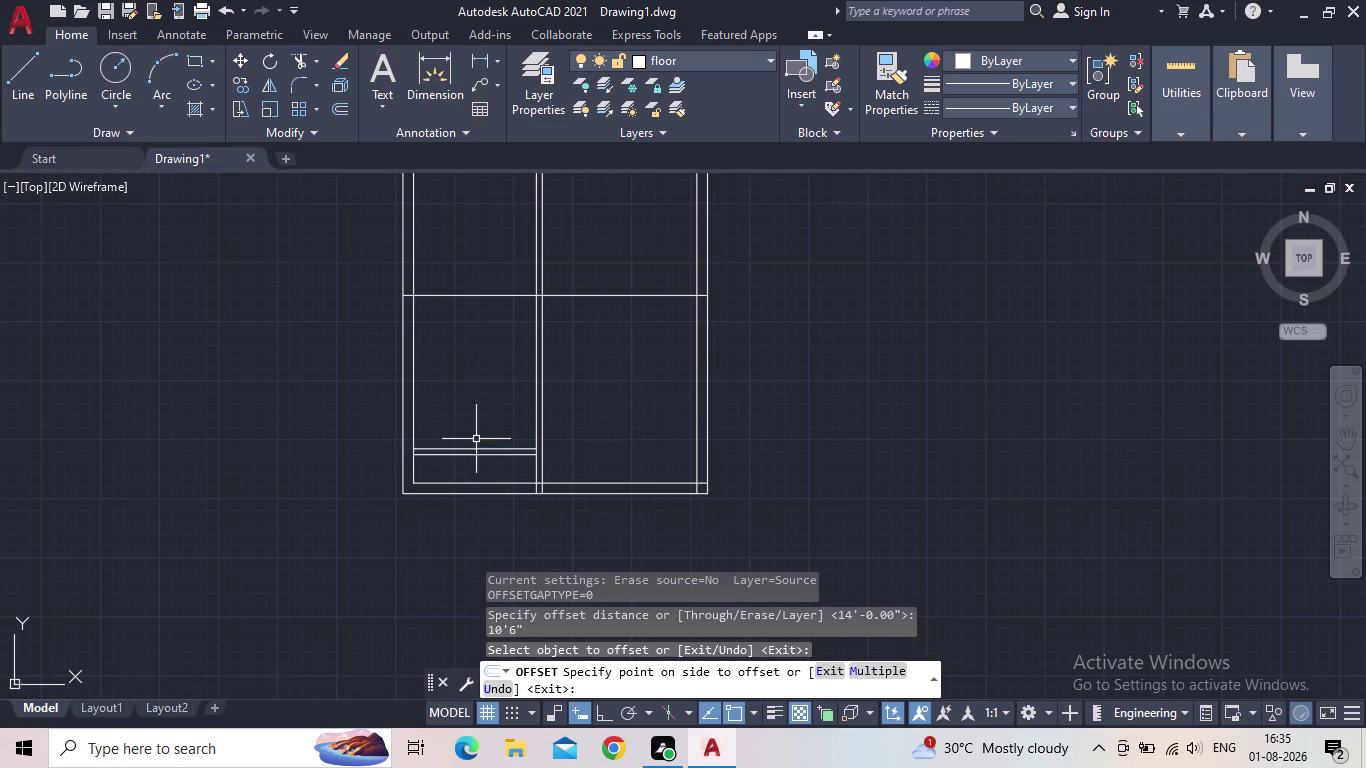
Copy the left room's lower partition line 10'-6" upward toward the upper wall.
key(o)
key(space)
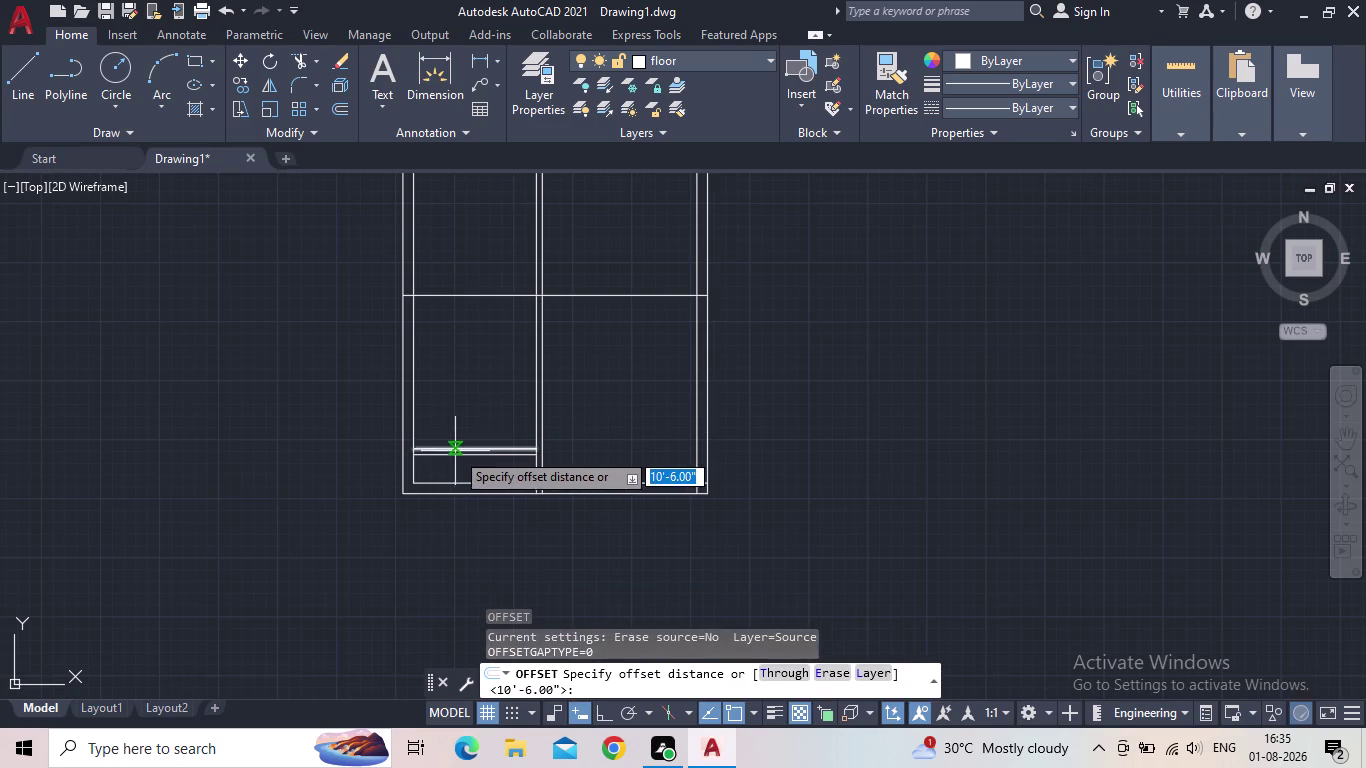
key(space)
click(440, 456)
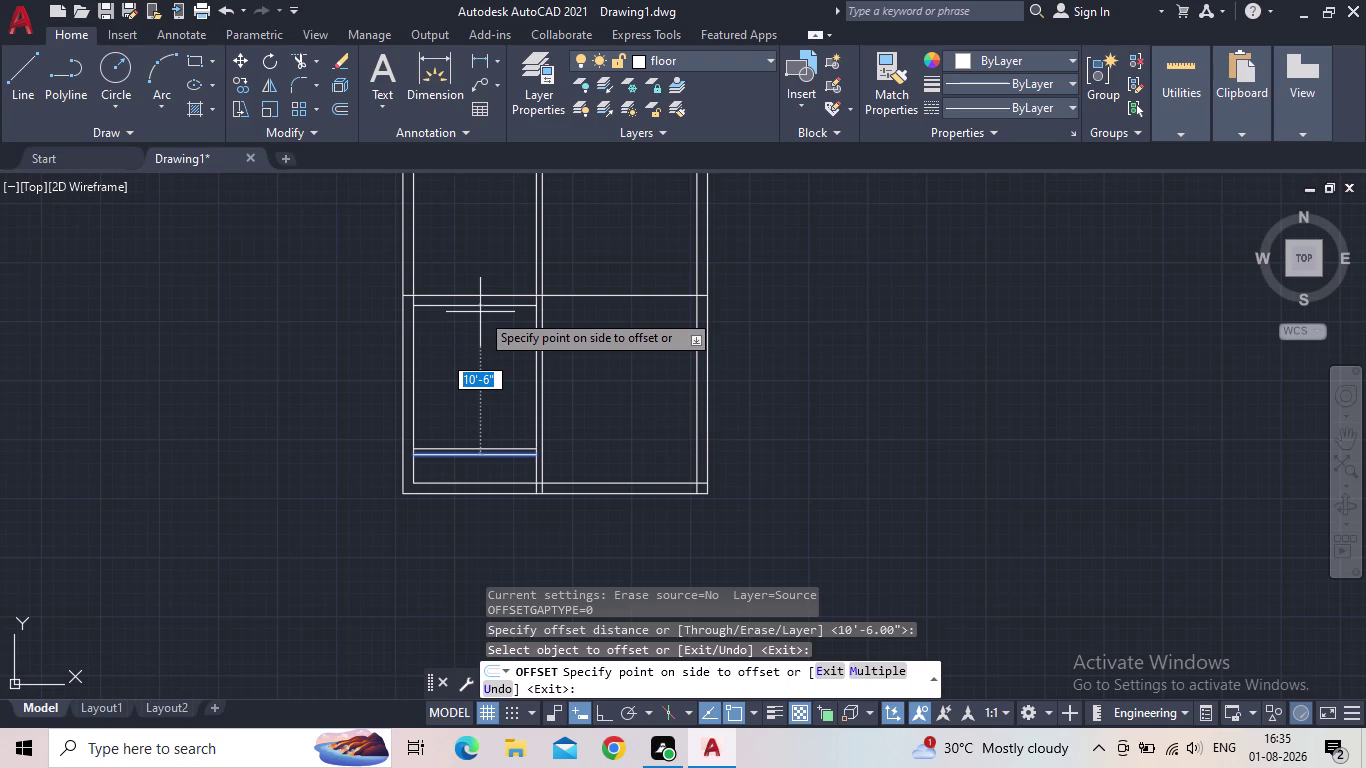
click(485, 281)
key(Escape)
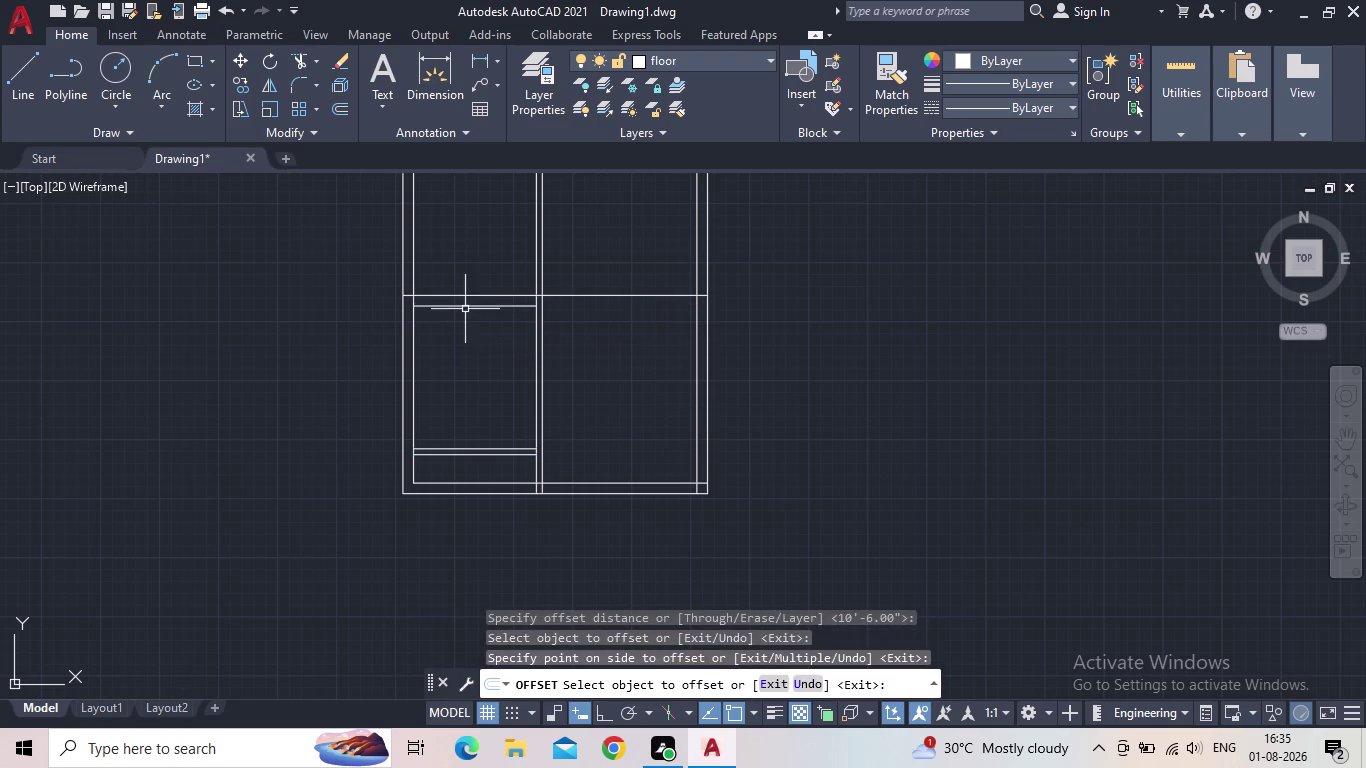
scroll(up, 3)
Cancel EXTEND, then select and delete the newly copied line near the top.
key(e)
key(x)
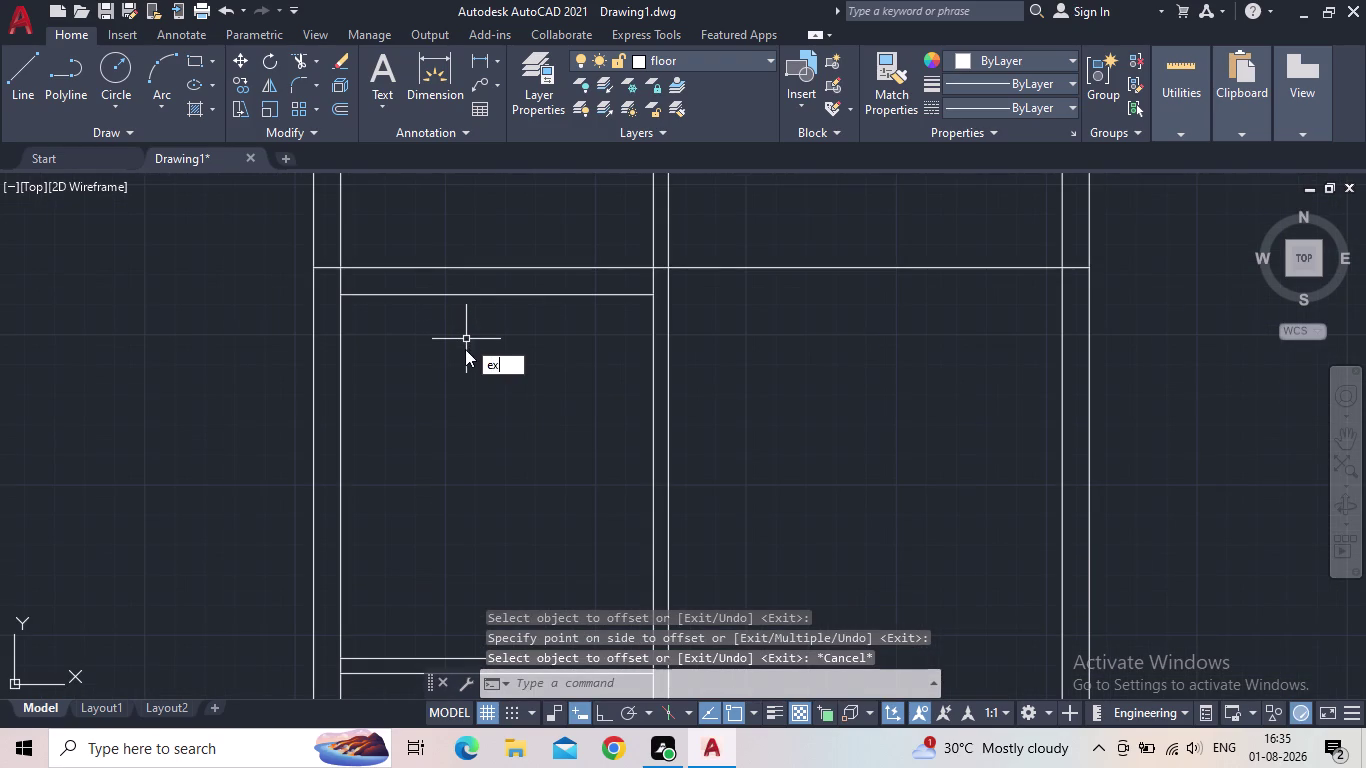
key(space)
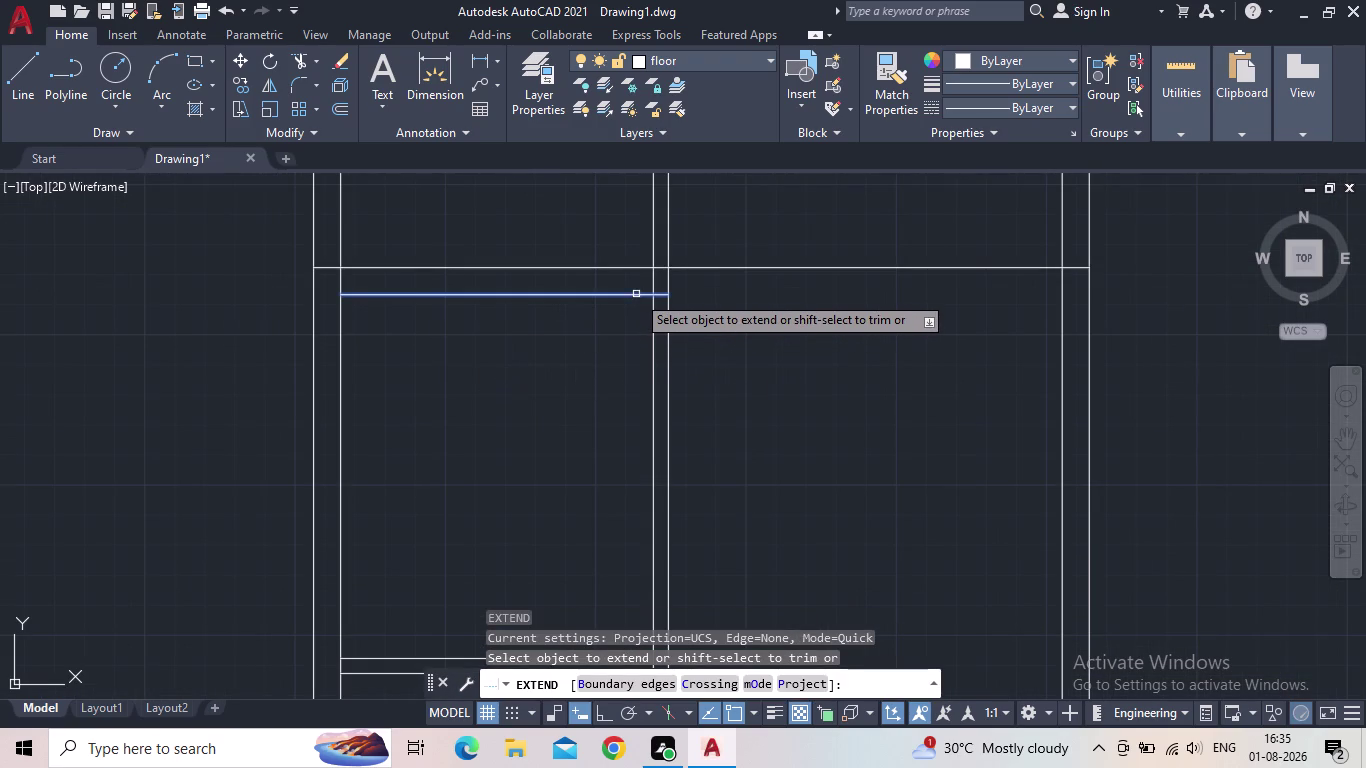
key(Escape)
click(604, 310)
click(559, 283)
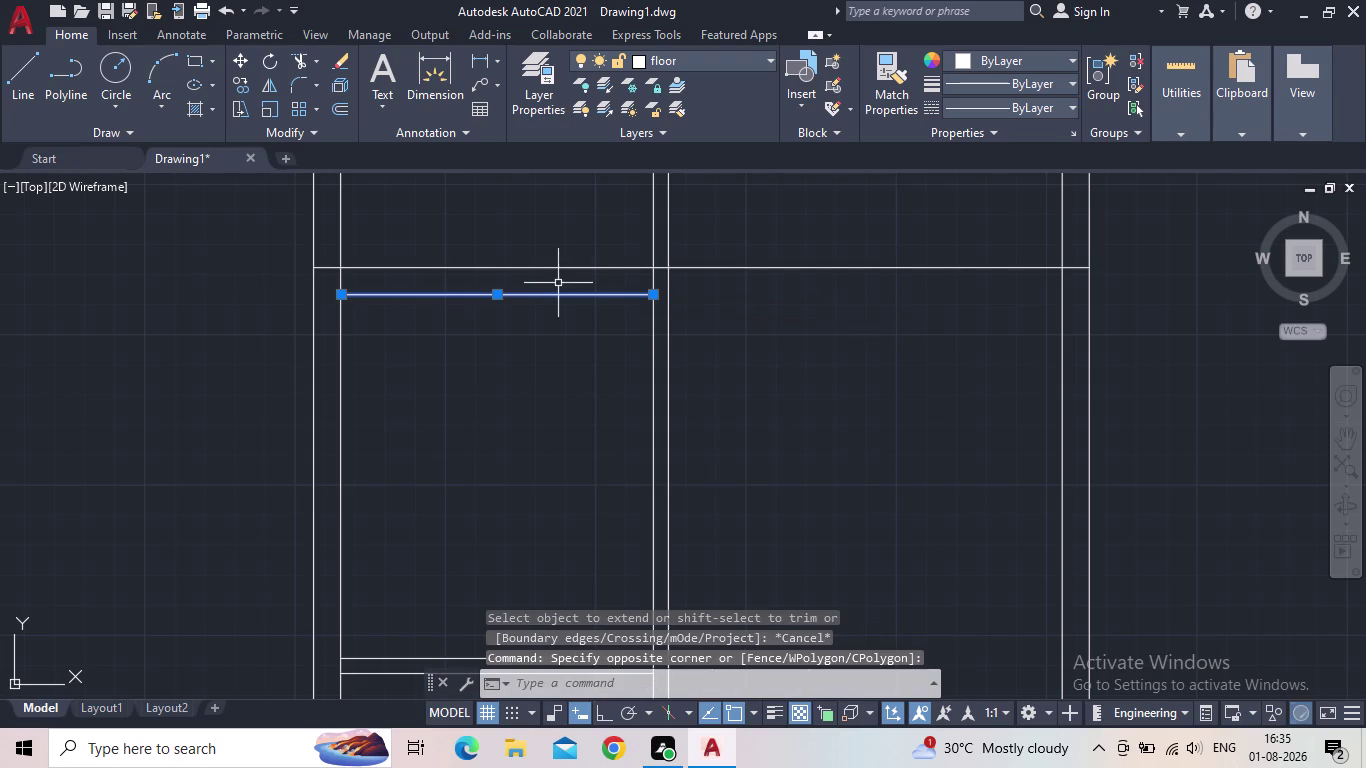
key(Delete)
scroll(down, 3)
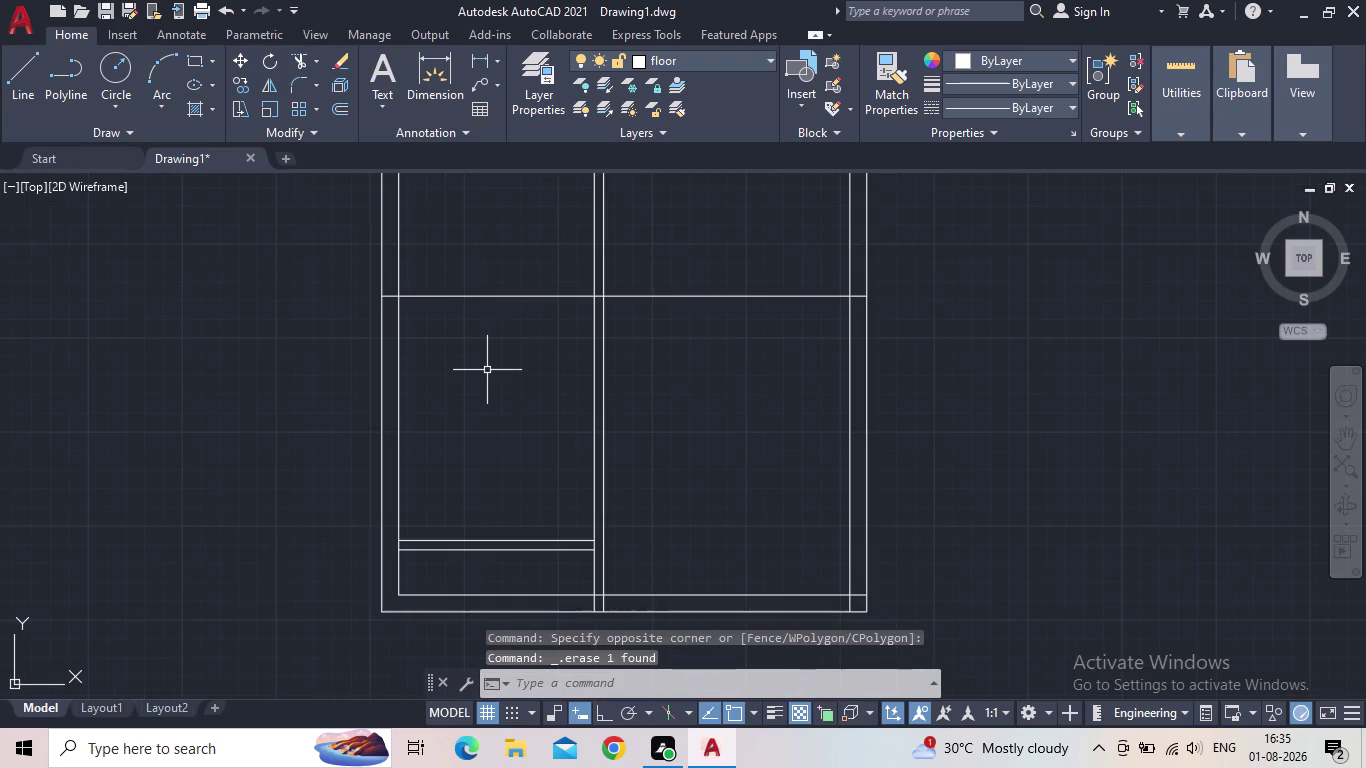
Repeat the offset on the lower partition line, then cancel without placing a copy.
key(o)
key(space)
key(space)
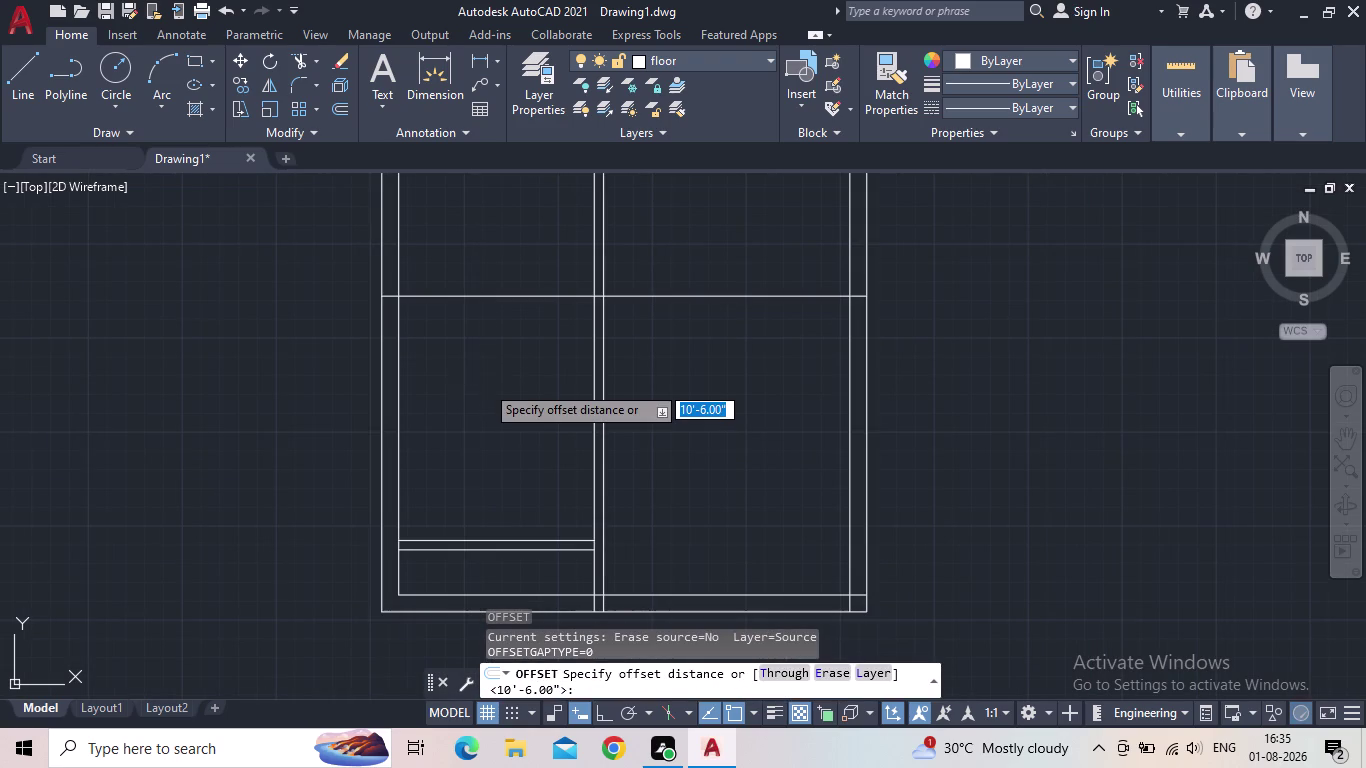
click(513, 538)
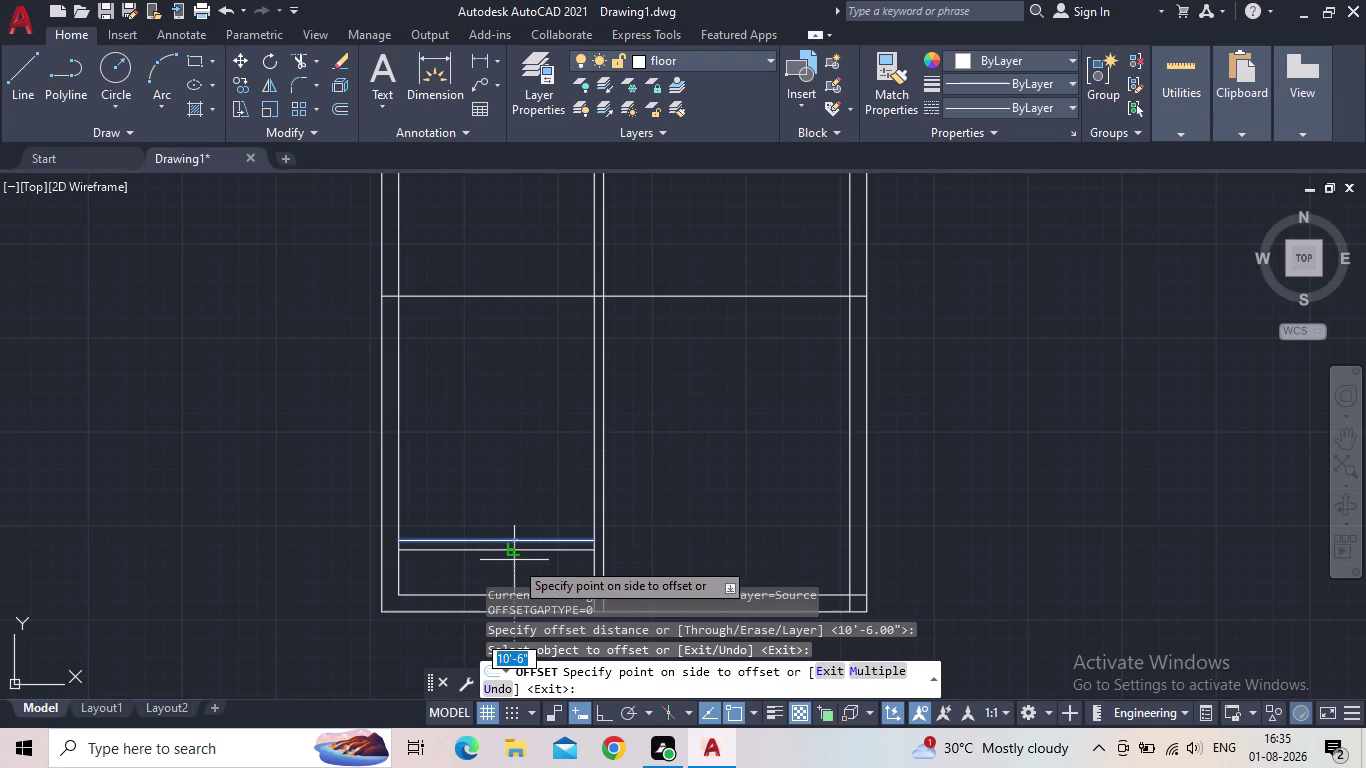
key(Escape)
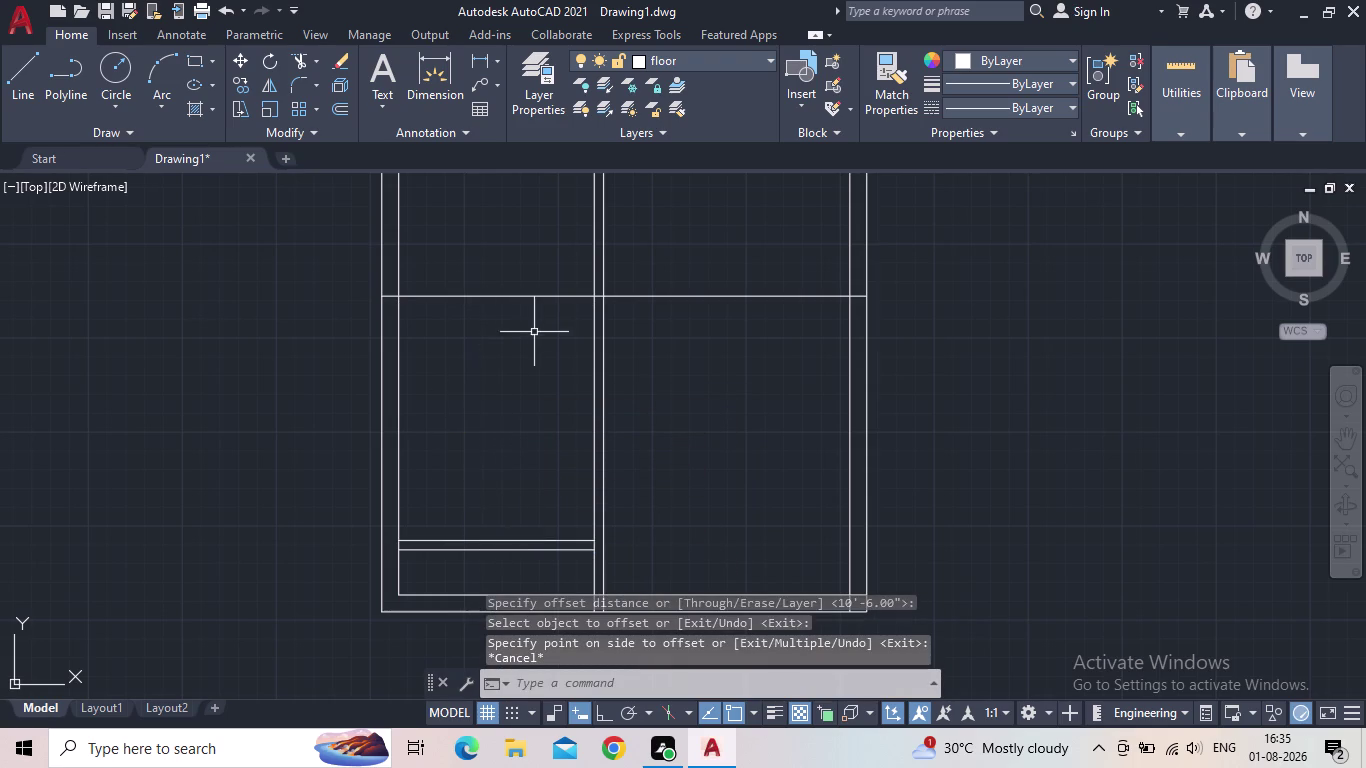
scroll(down, 3)
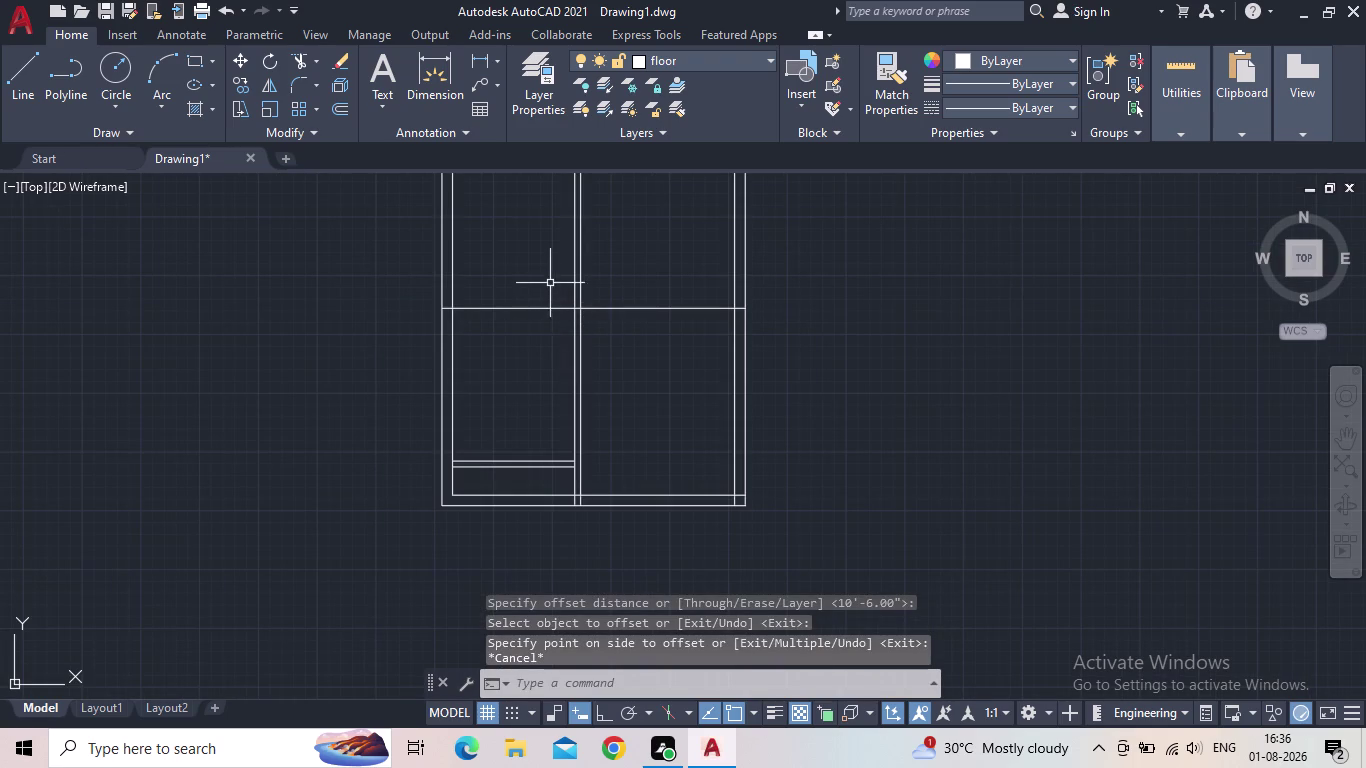
scroll(up, 3)
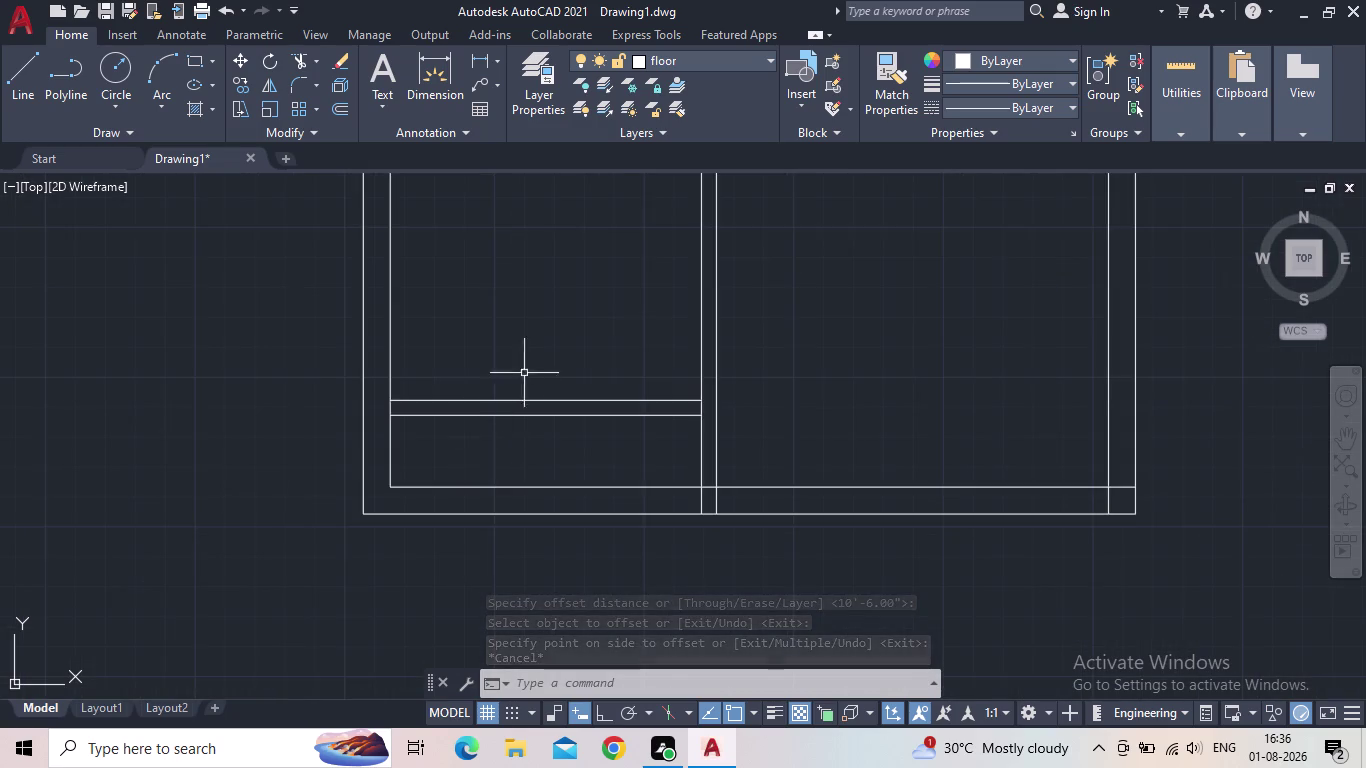
scroll(down, 3)
middle_drag(527, 320, 476, 529)
Offset the horizontal partition line 5" upward to form a double-line wall.
key(o)
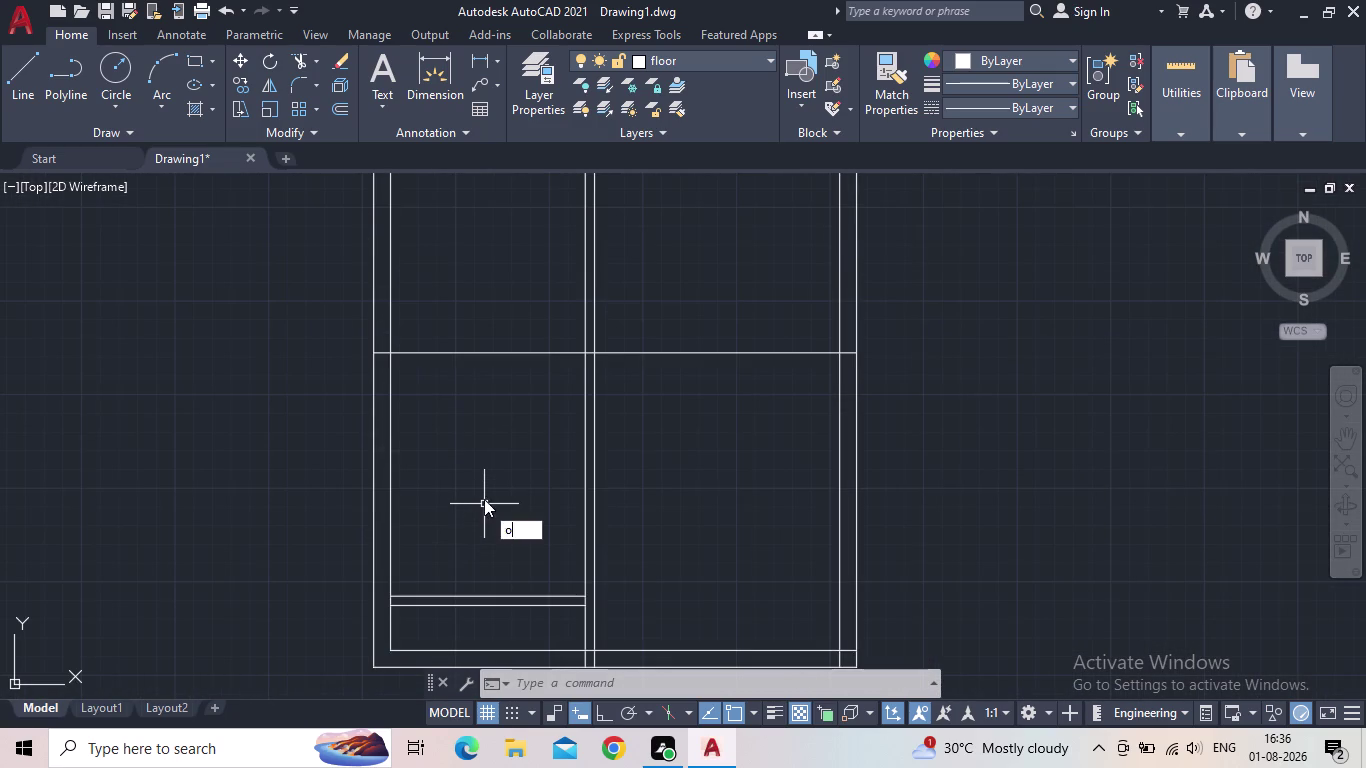
key(Return)
text(5")
key(Return)
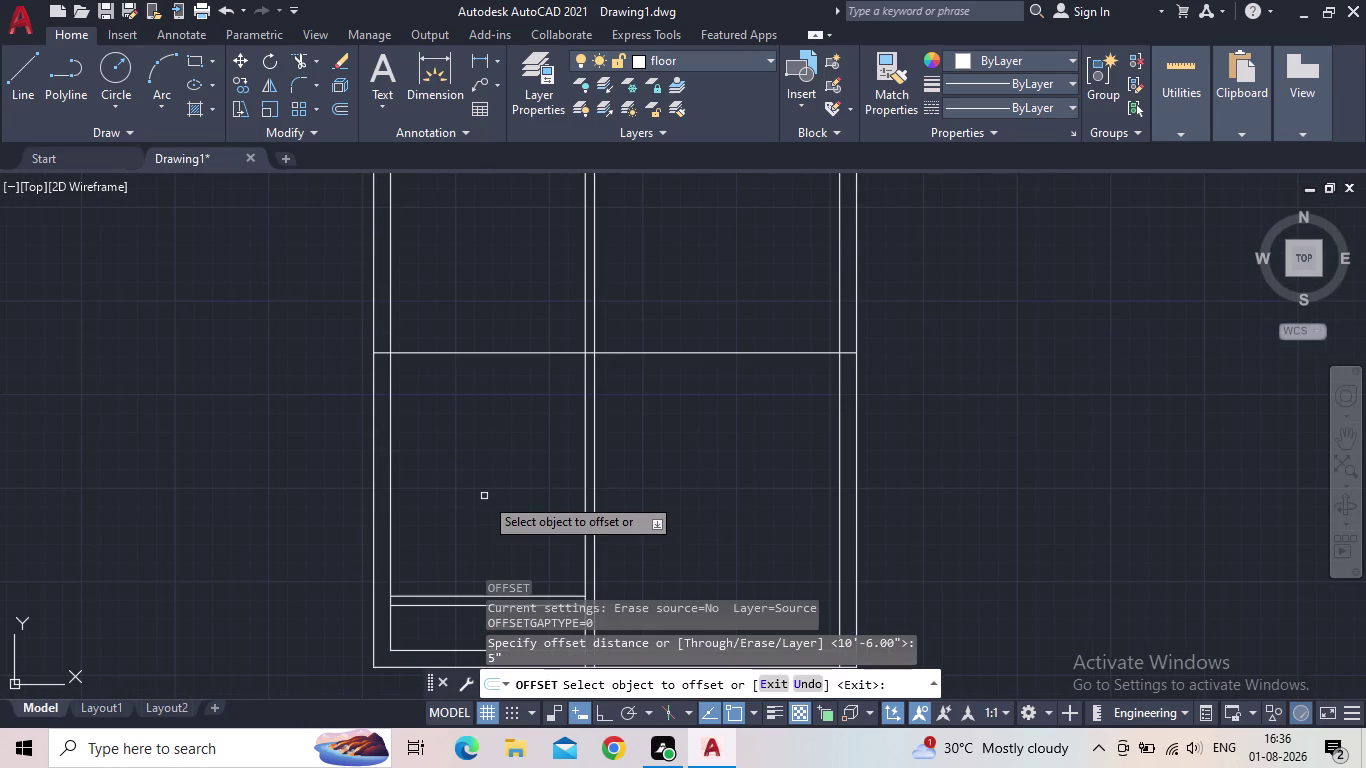
click(641, 351)
click(641, 326)
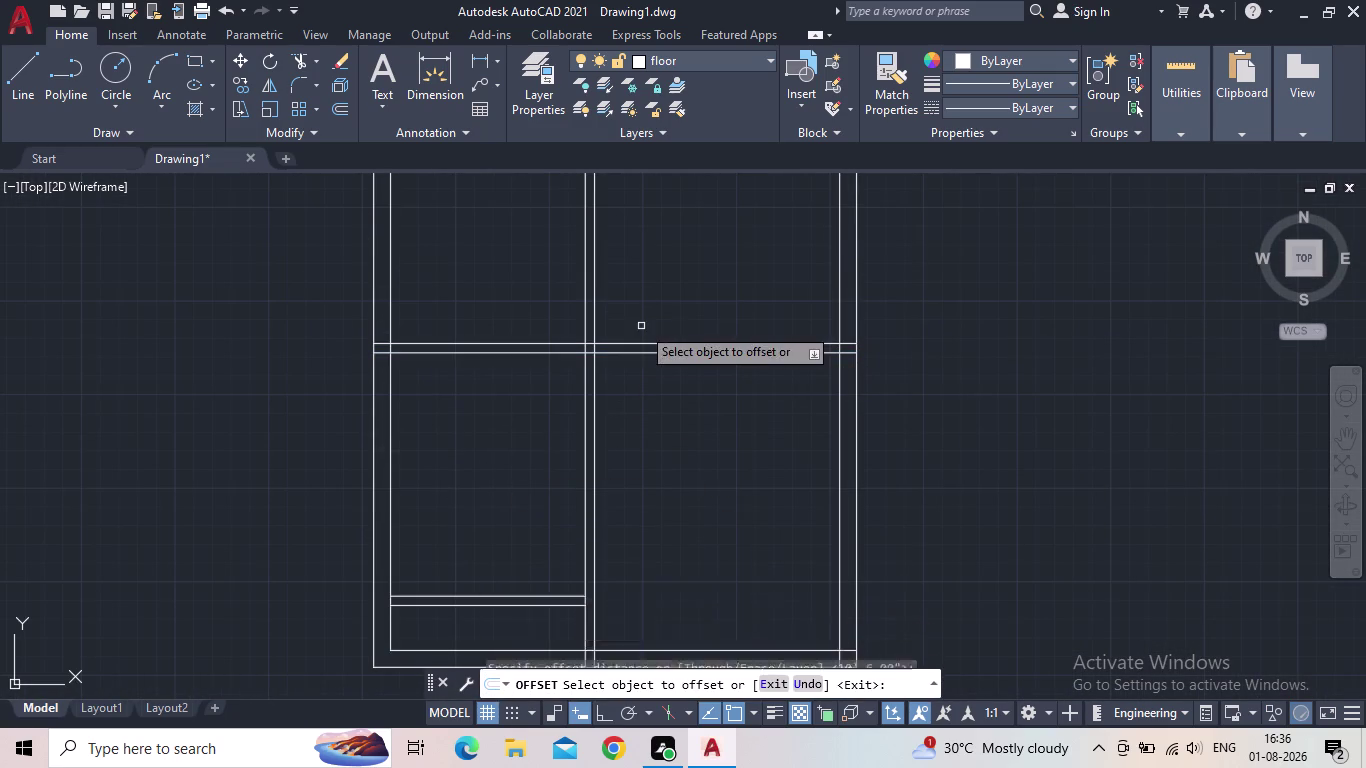
key(Escape)
Pan and zoom across the plan to bring its top end into view.
scroll(down, 3)
middle_drag(686, 443, 681, 401)
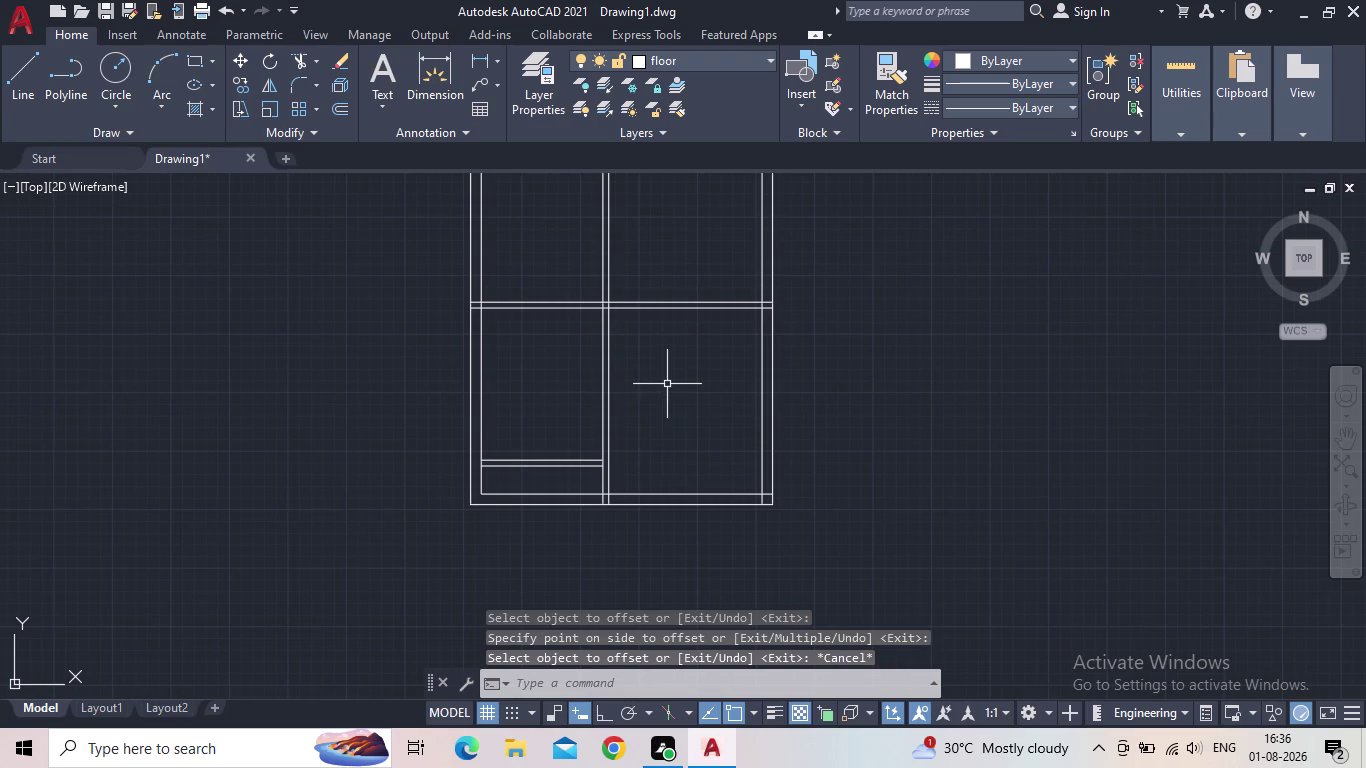
scroll(up, 3)
middle_drag(534, 348, 493, 549)
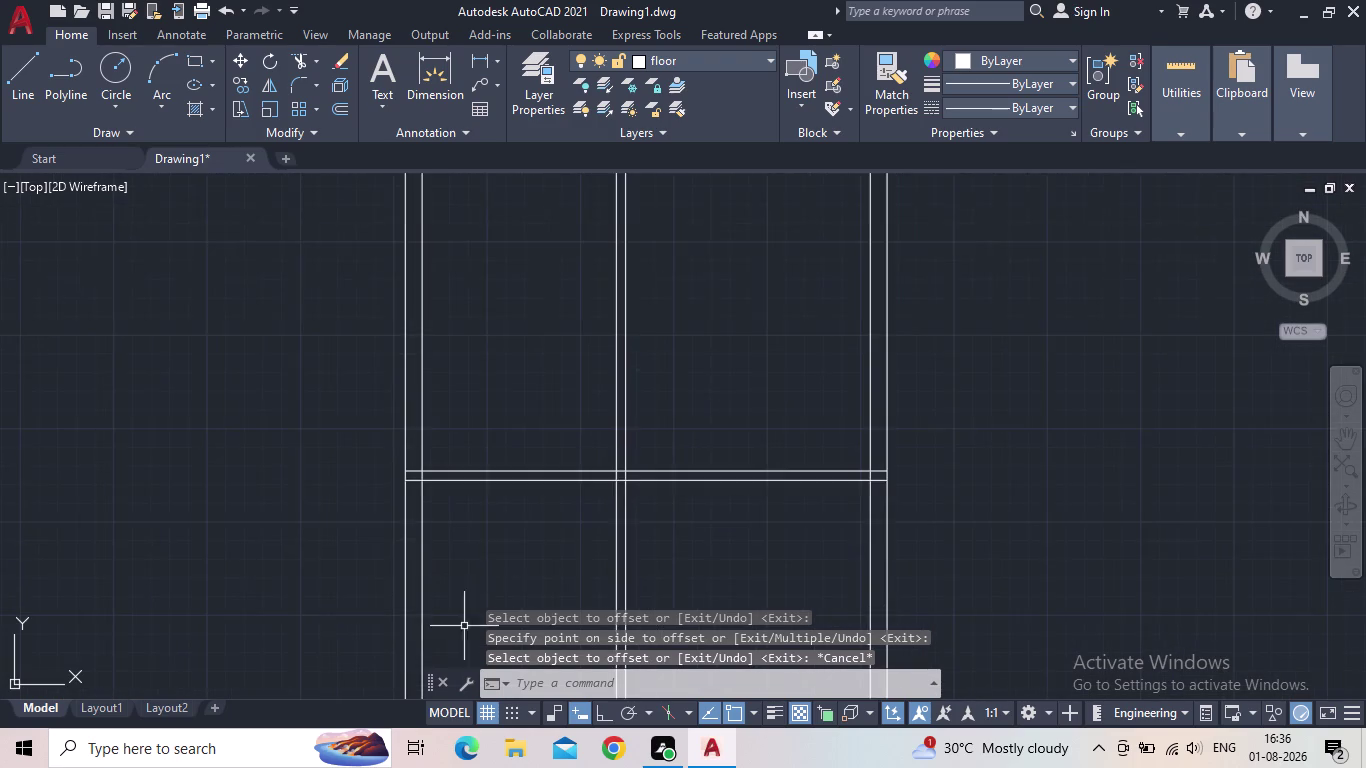
scroll(down, 3)
middle_drag(623, 431, 611, 336)
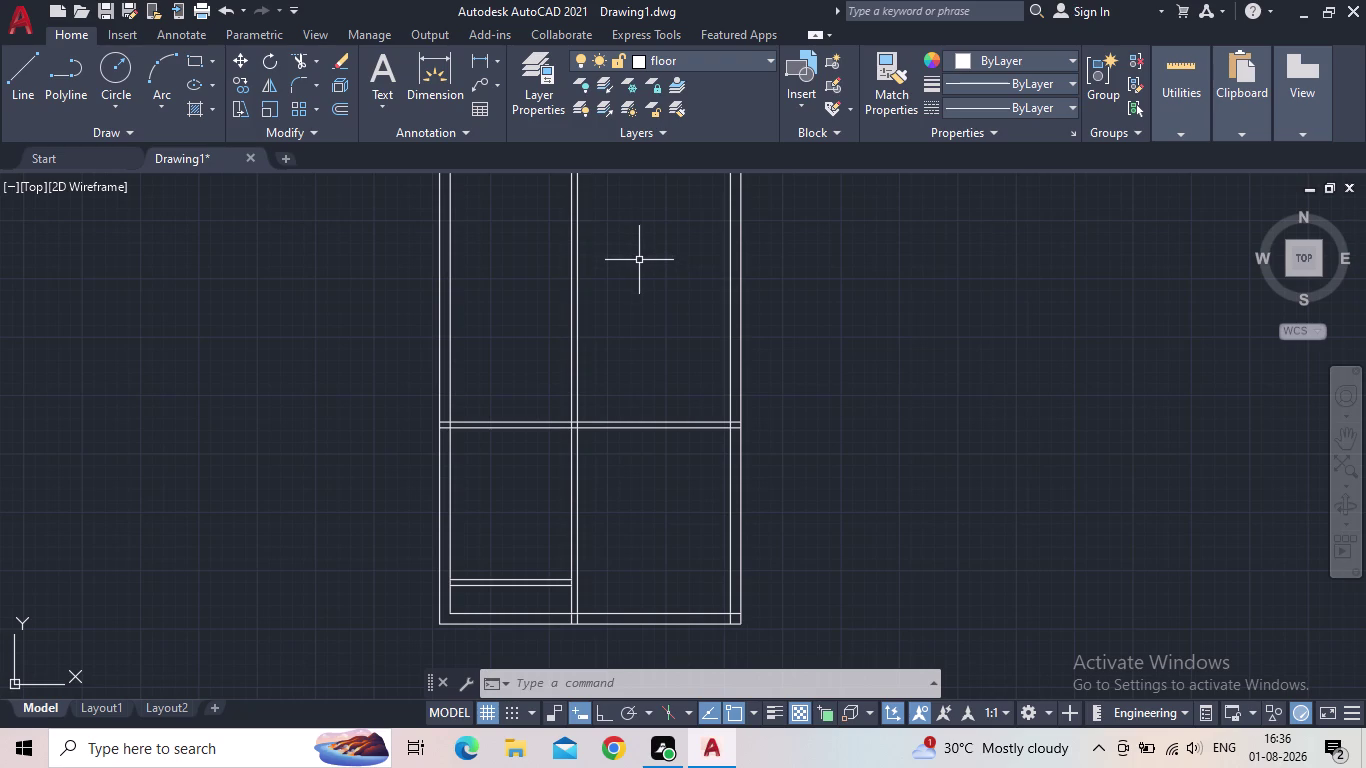
middle_drag(658, 269, 759, 292)
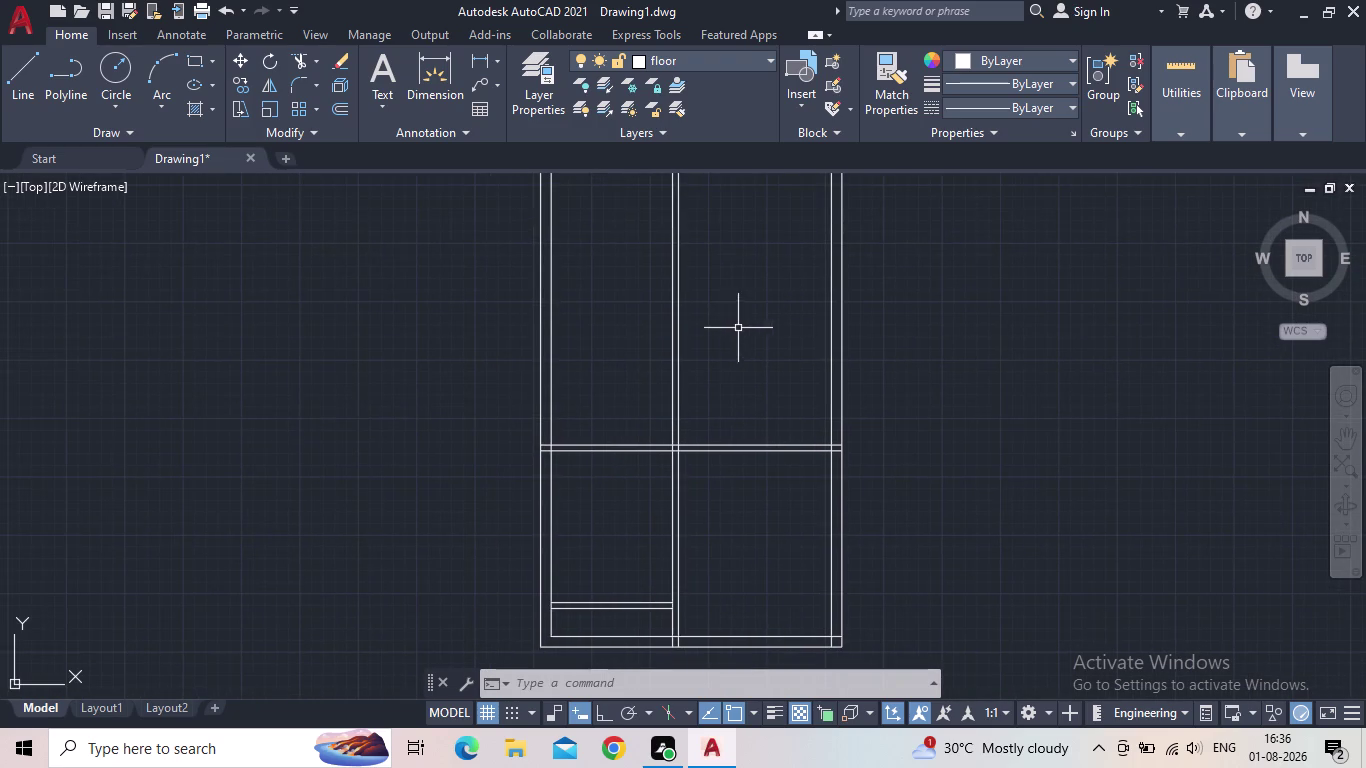
middle_drag(738, 328, 623, 609)
middle_drag(630, 460, 660, 410)
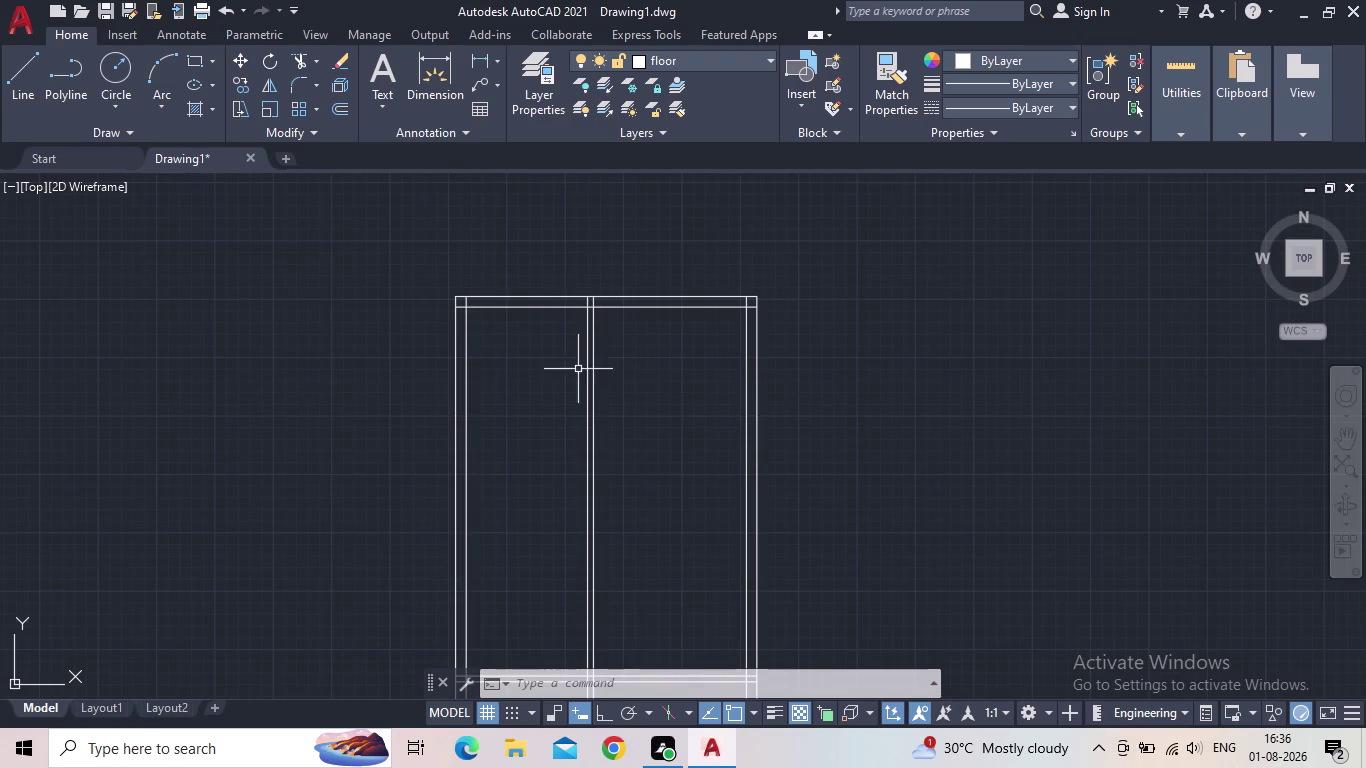
middle_drag(483, 359, 536, 340)
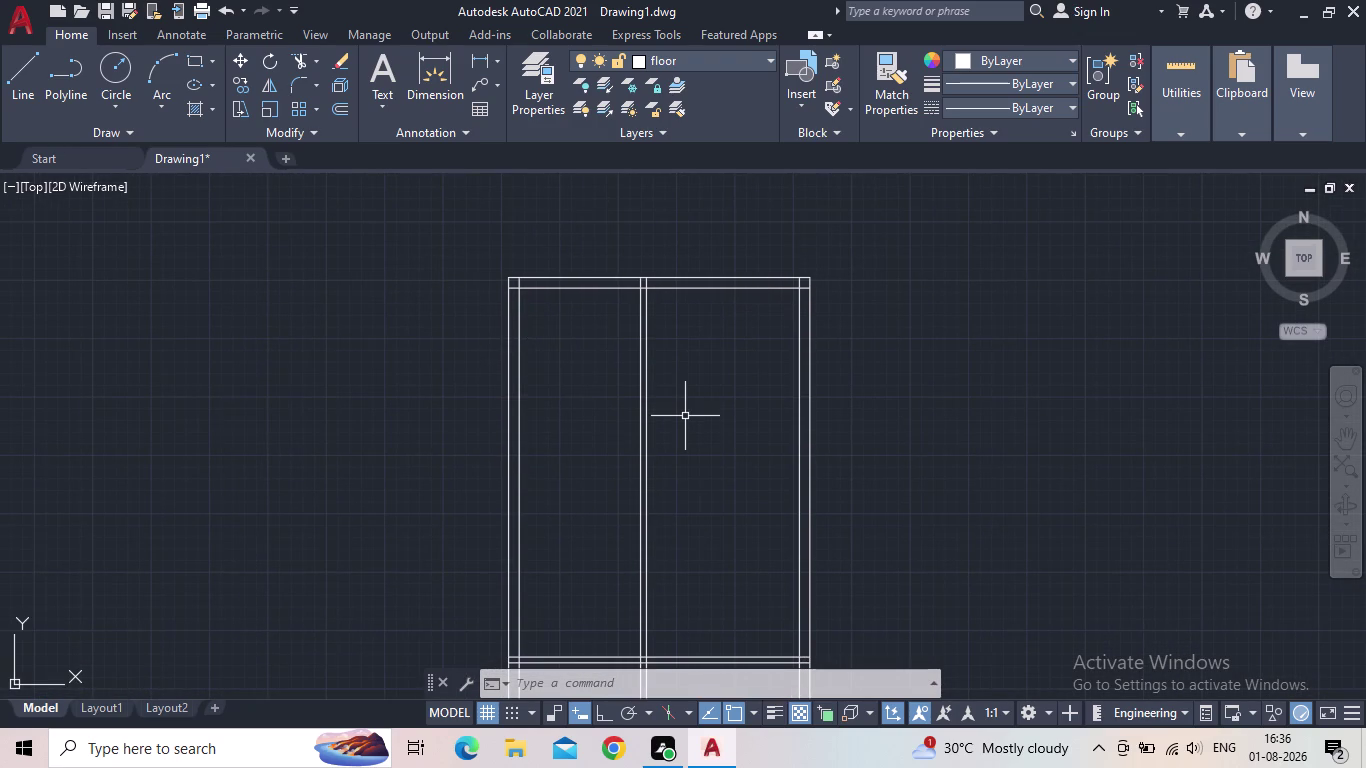
key(o)
key(Return)
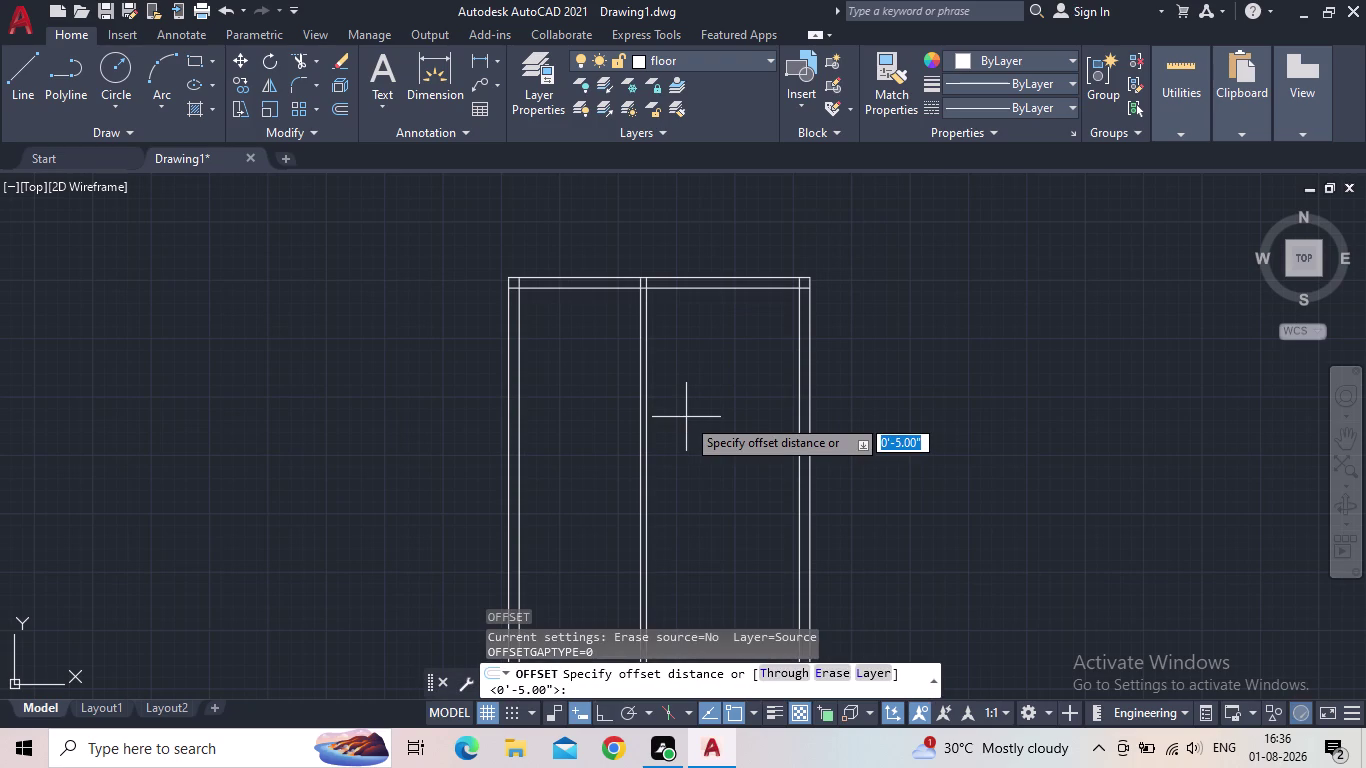